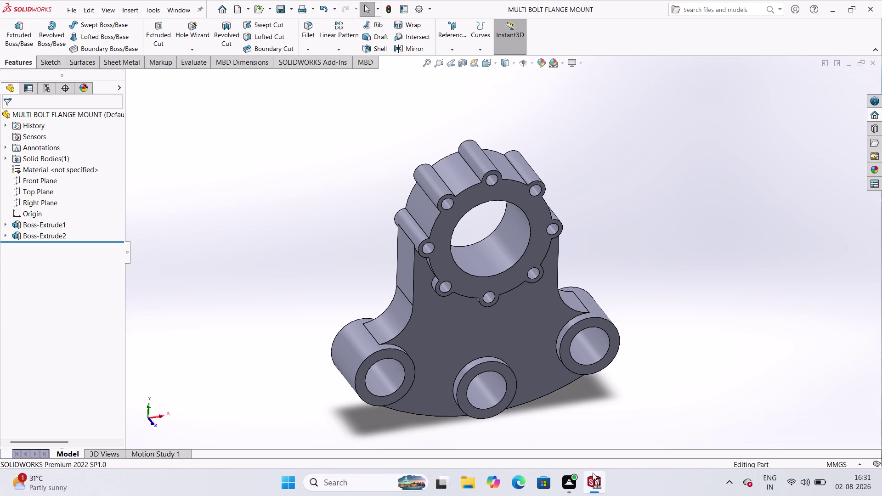
Create a drawing from the flange mount part and show the View Palette of standard views.
click(630, 433)
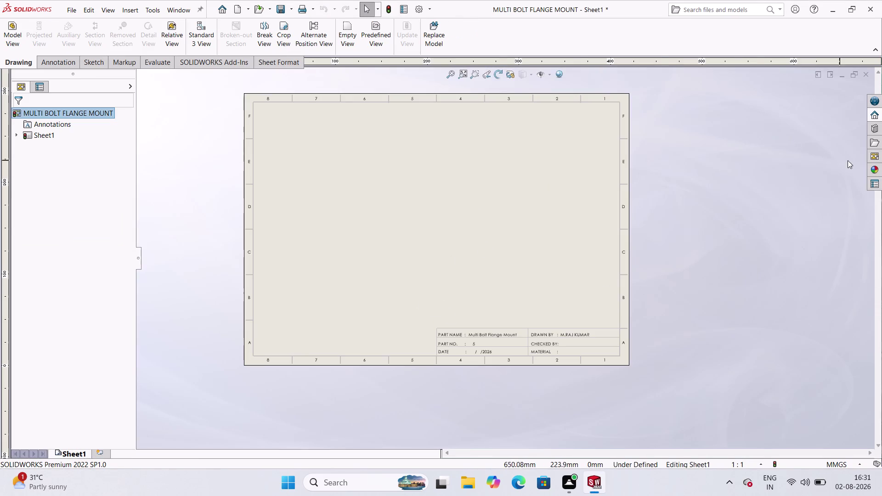
click(874, 152)
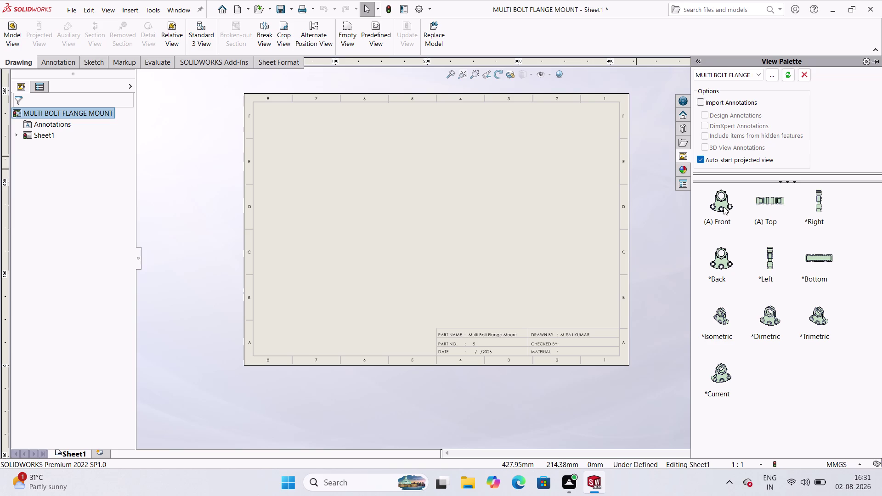
drag(721, 207, 585, 203)
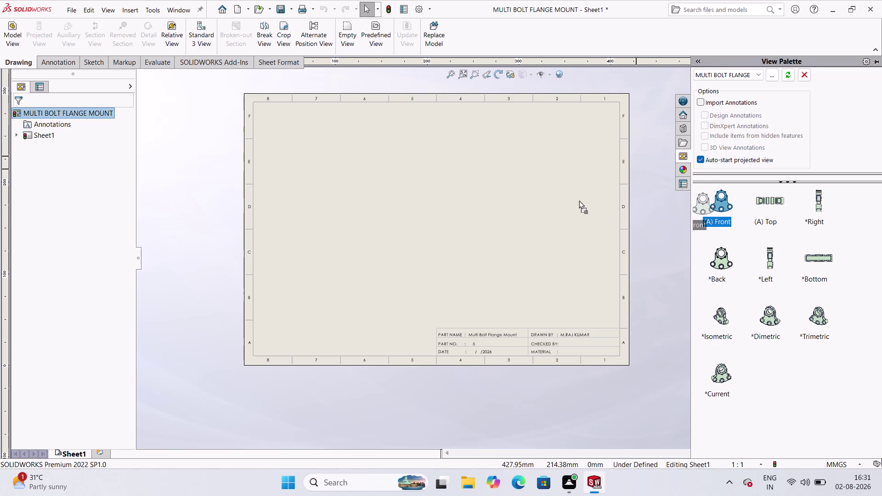
Place the front view near the sheet centre and dismiss the automatic projected view.
drag(585, 203, 434, 206)
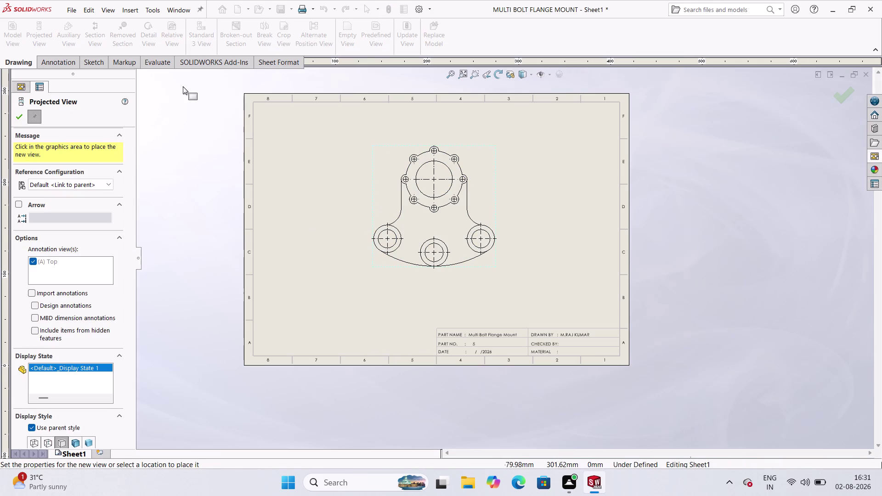
click(21, 113)
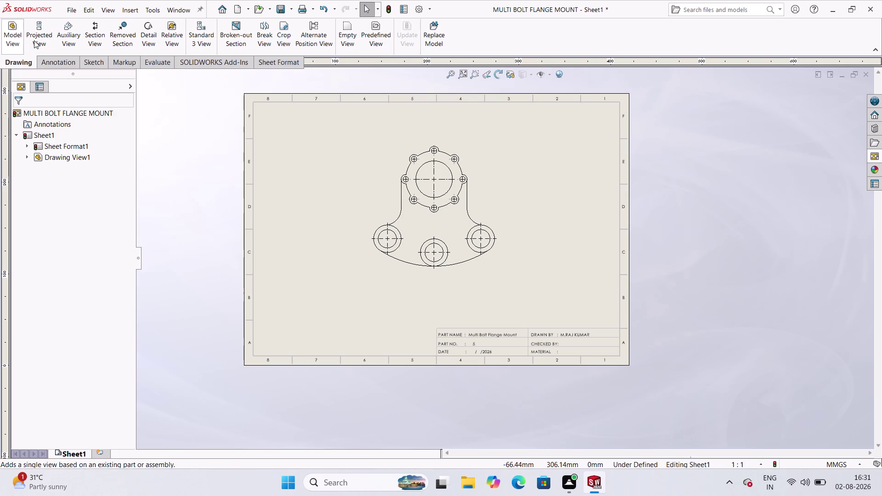
click(34, 40)
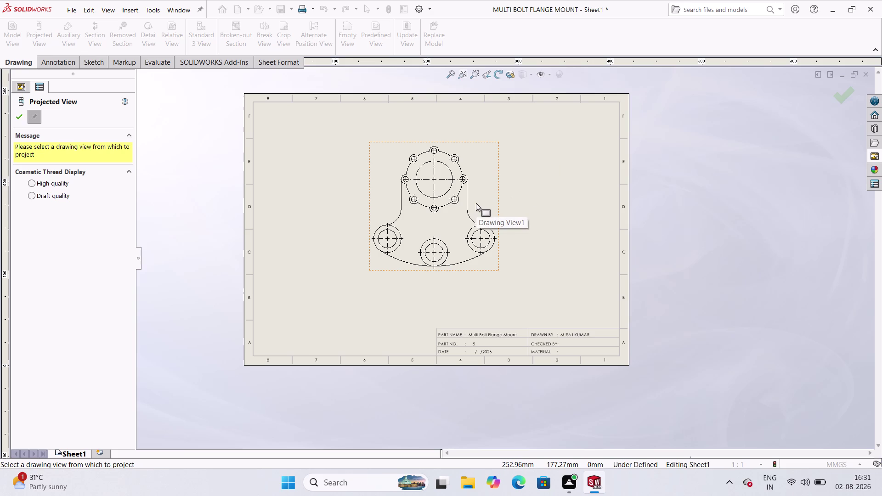
Cancel the projected view from Drawing View1 and bring back the View Palette.
click(488, 192)
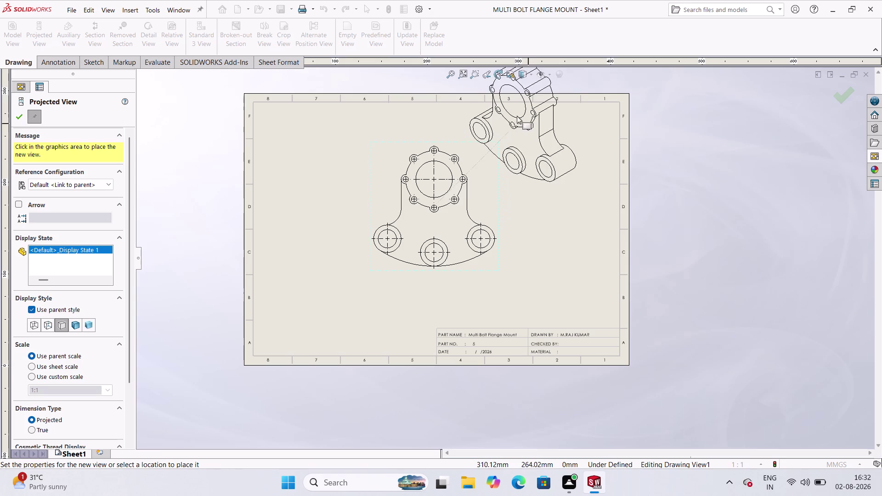
key(Escape)
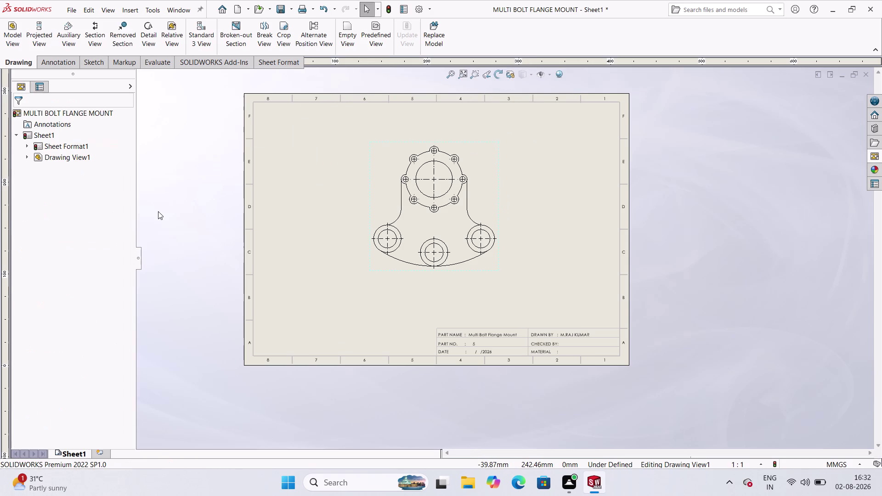
click(879, 156)
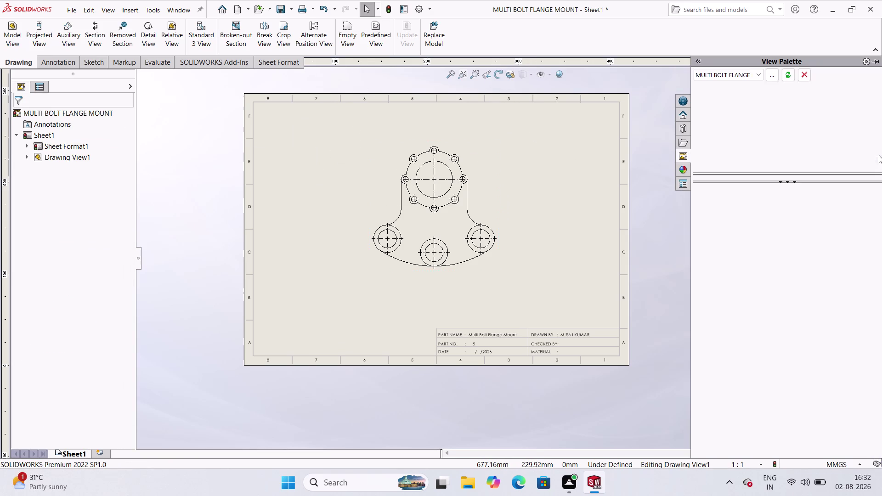
drag(822, 324, 812, 324)
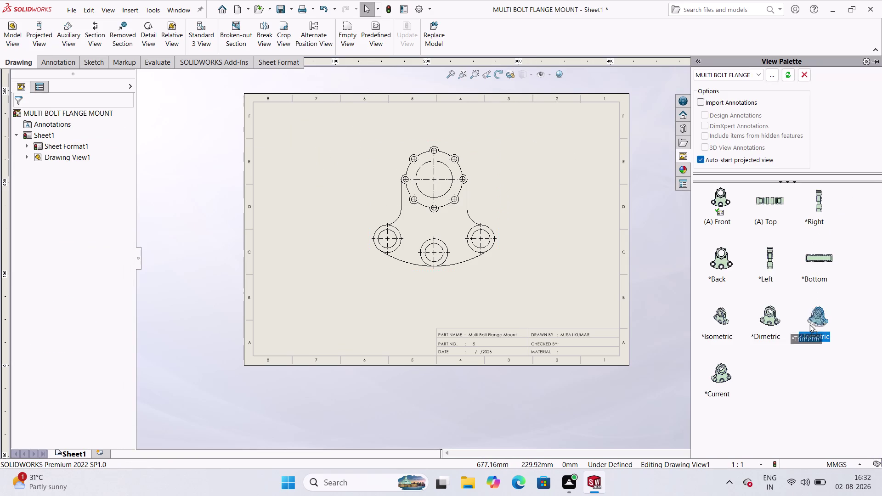
Place the trimetric view right of the front view and shift the front view left.
drag(813, 324, 561, 194)
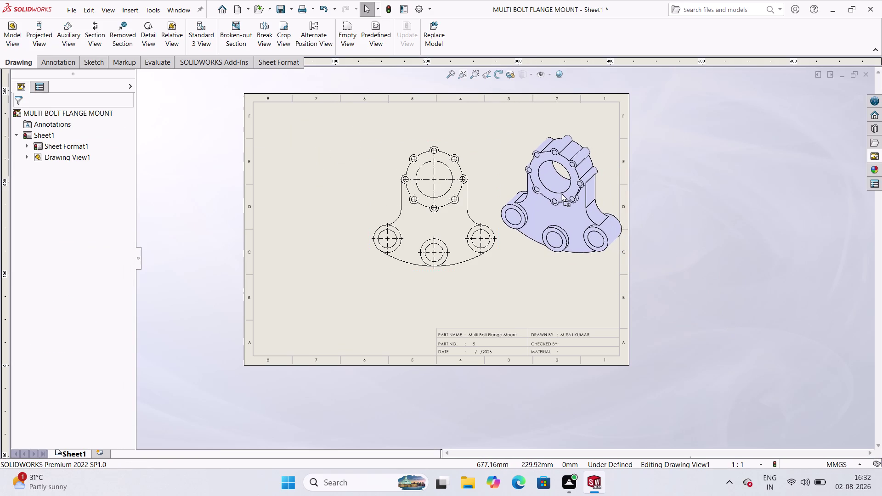
drag(561, 194, 557, 198)
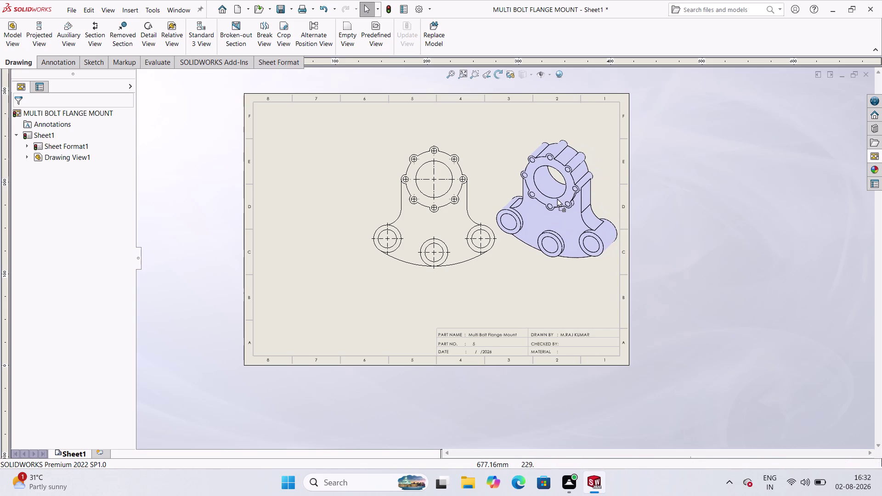
middle_drag(444, 234, 424, 249)
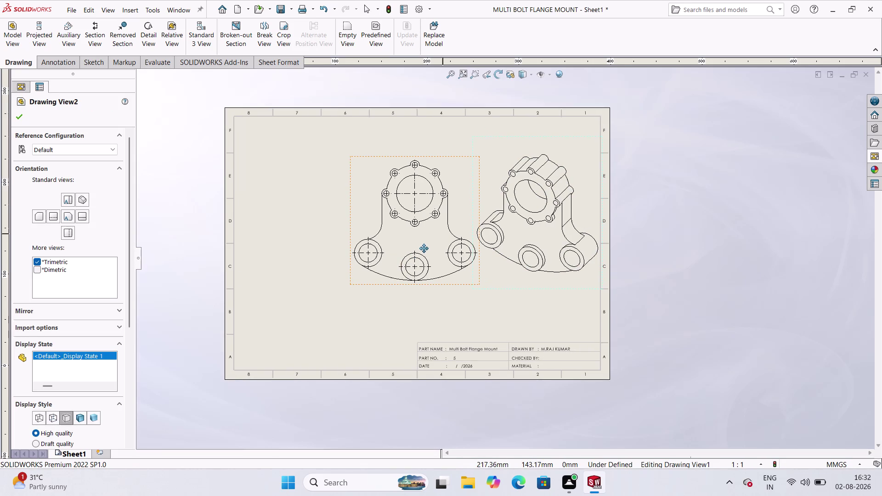
middle_drag(424, 249, 457, 240)
drag(476, 276, 474, 276)
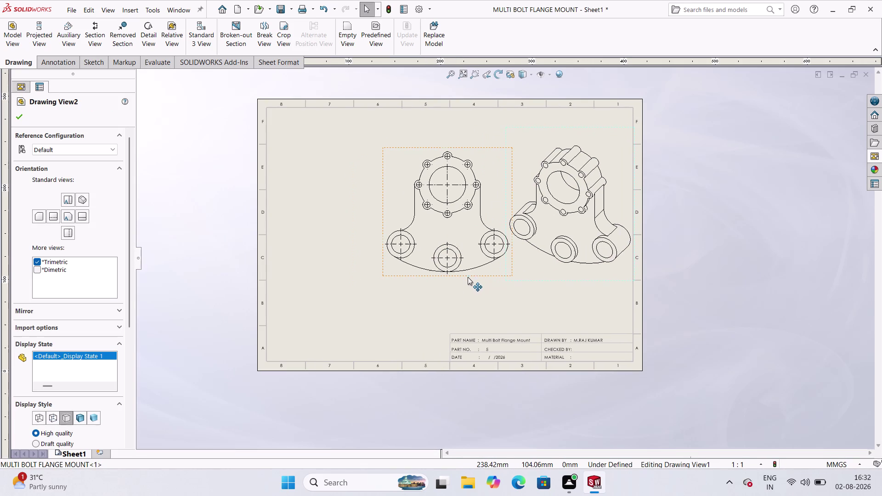
drag(474, 275, 445, 285)
drag(446, 286, 467, 287)
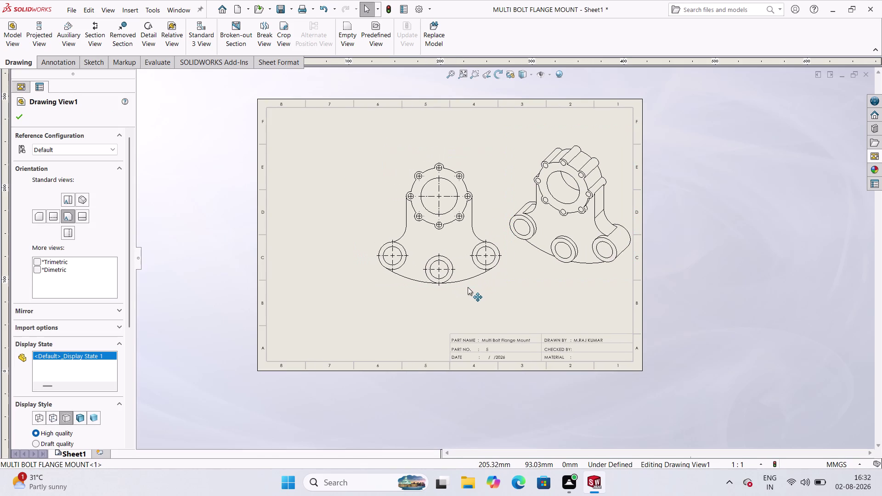
drag(468, 287, 457, 291)
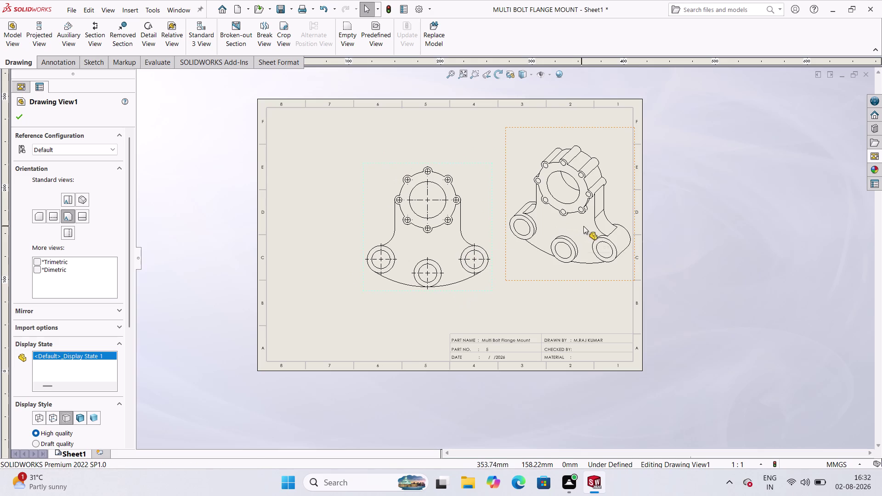
Reposition the trimetric view so it sits beside the front view.
click(584, 226)
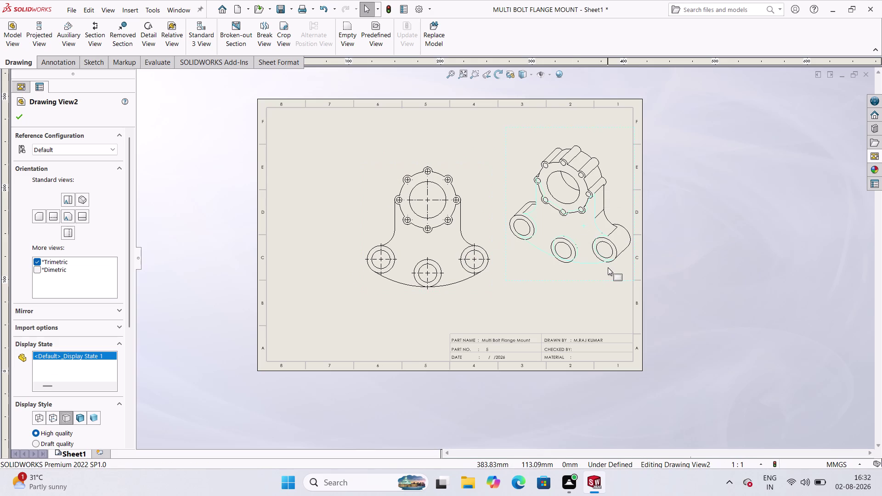
click(608, 267)
click(604, 306)
key(Escape)
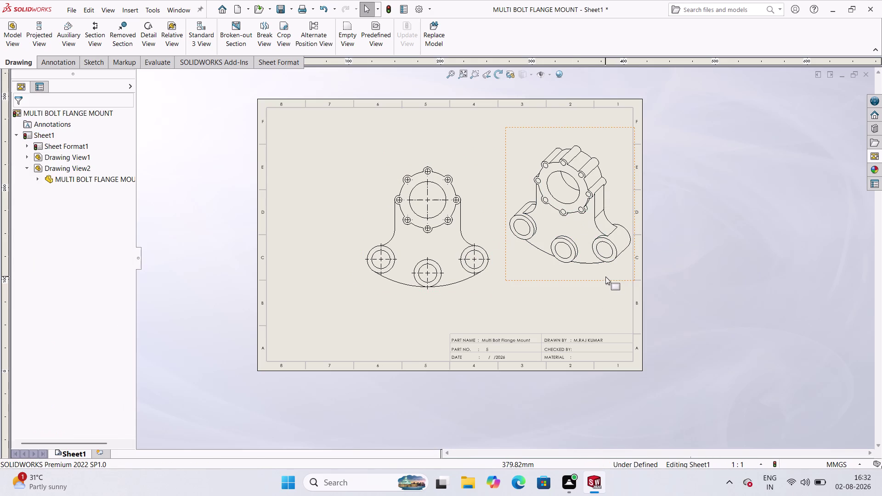
drag(604, 275, 598, 290)
key(Escape)
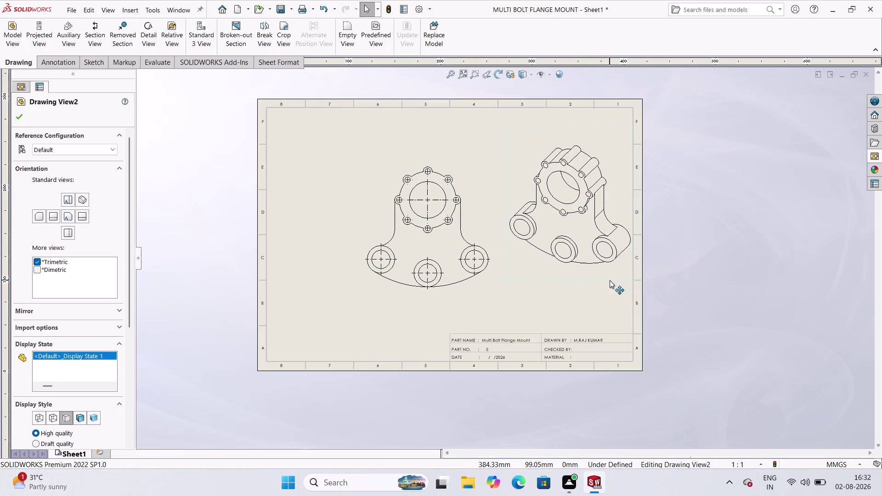
drag(585, 278, 579, 291)
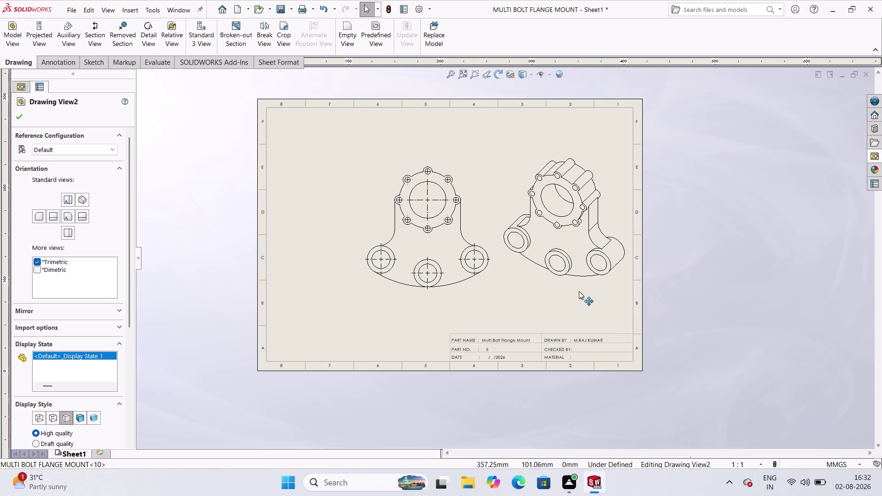
drag(579, 291, 579, 337)
click(579, 336)
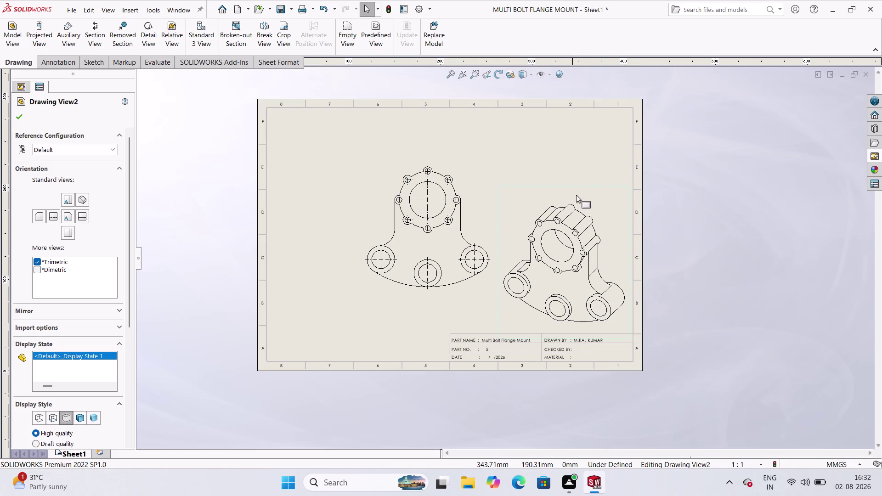
drag(587, 187, 588, 133)
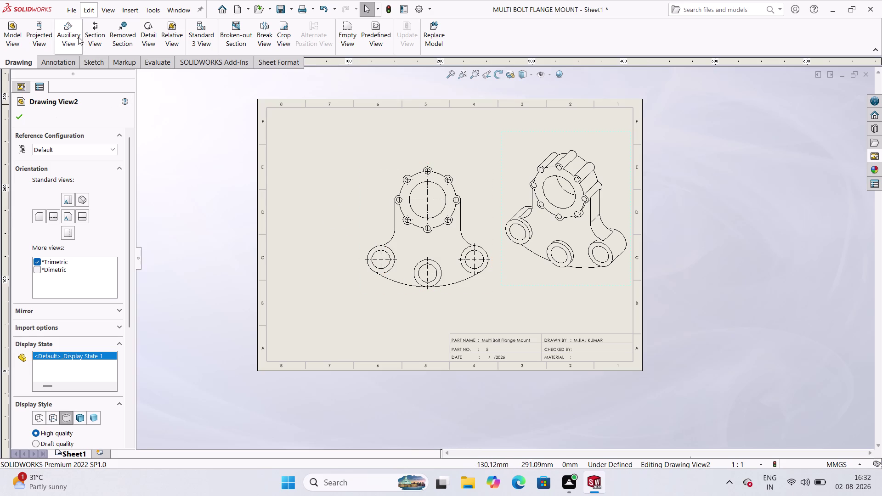
click(102, 37)
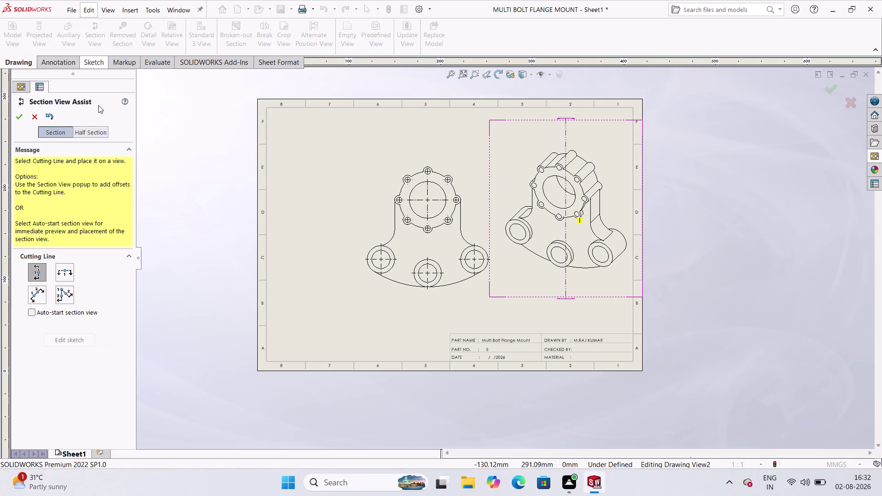
Cut section A-A vertically through the front view centre and place it on the left.
click(42, 278)
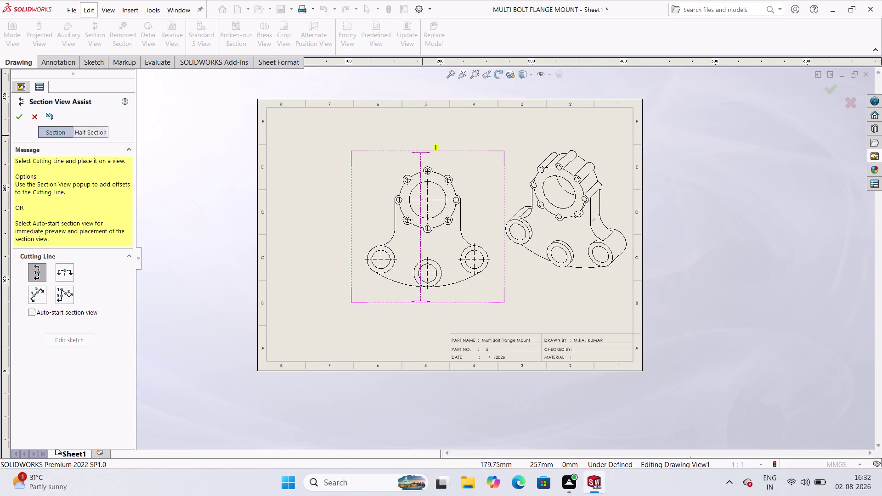
click(430, 141)
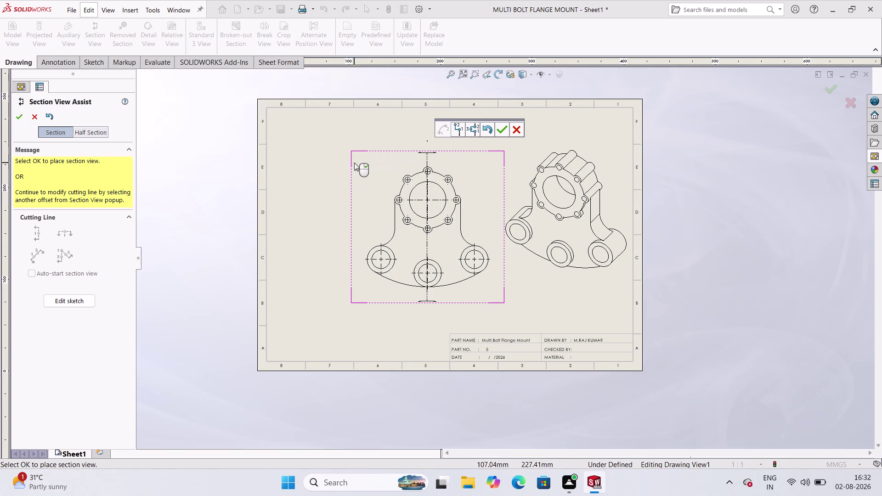
click(504, 125)
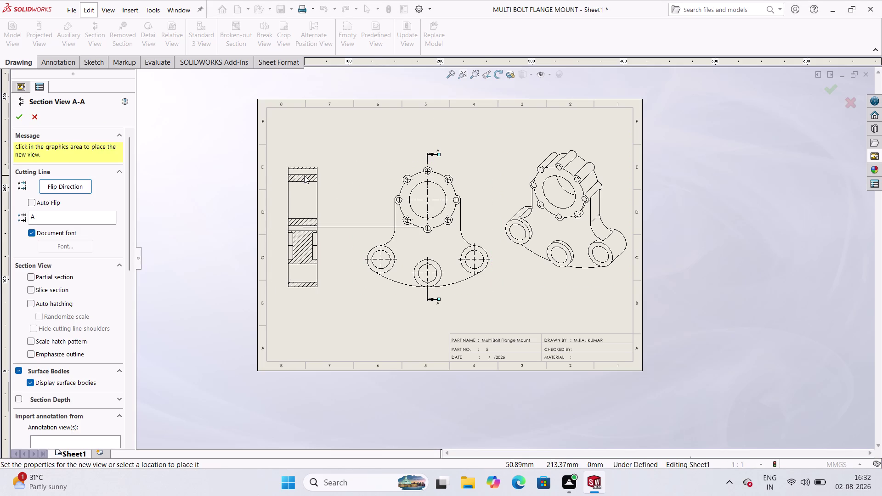
click(315, 173)
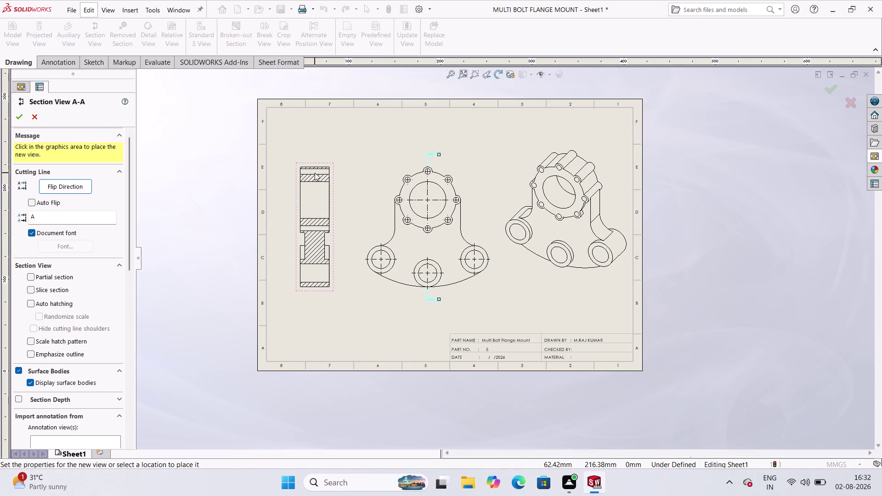
key(Escape)
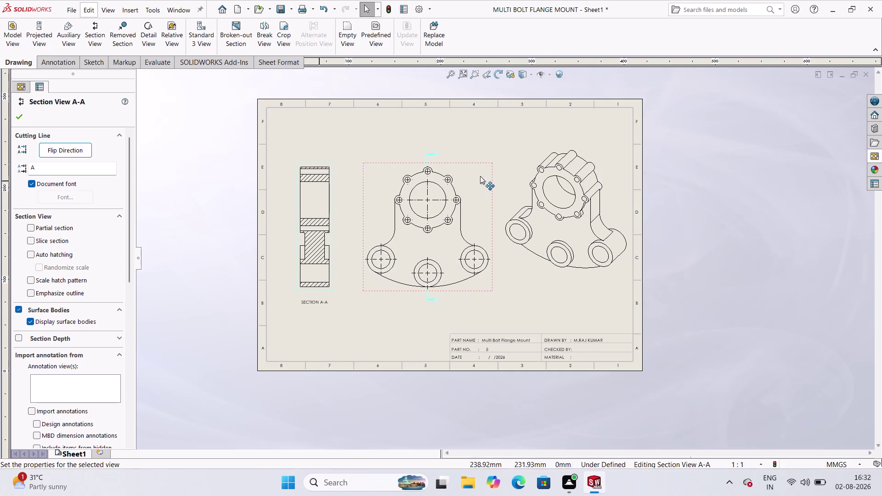
click(17, 116)
scroll(down, 3)
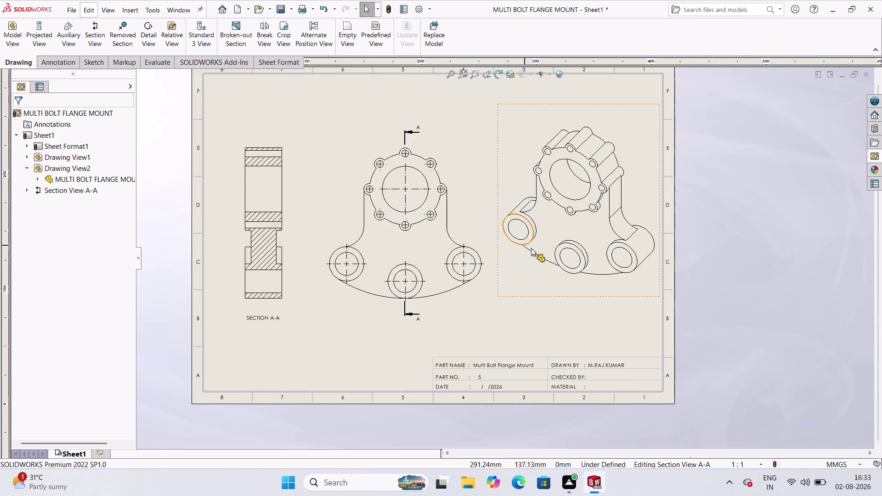
scroll(up, 3)
scroll(down, 3)
scroll(up, 3)
scroll(down, 3)
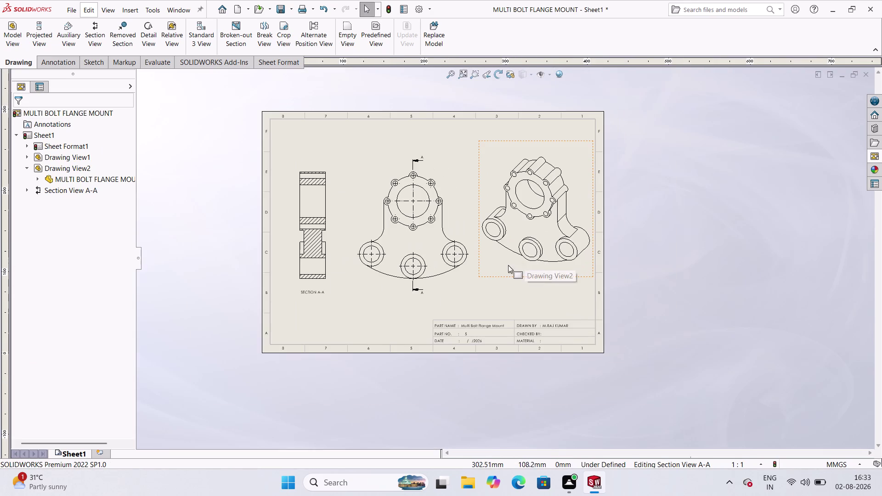
scroll(down, 3)
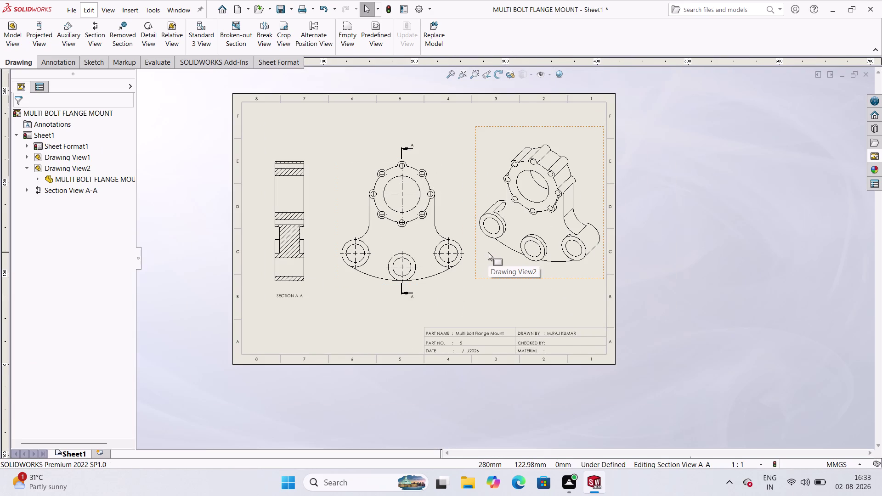
scroll(down, 3)
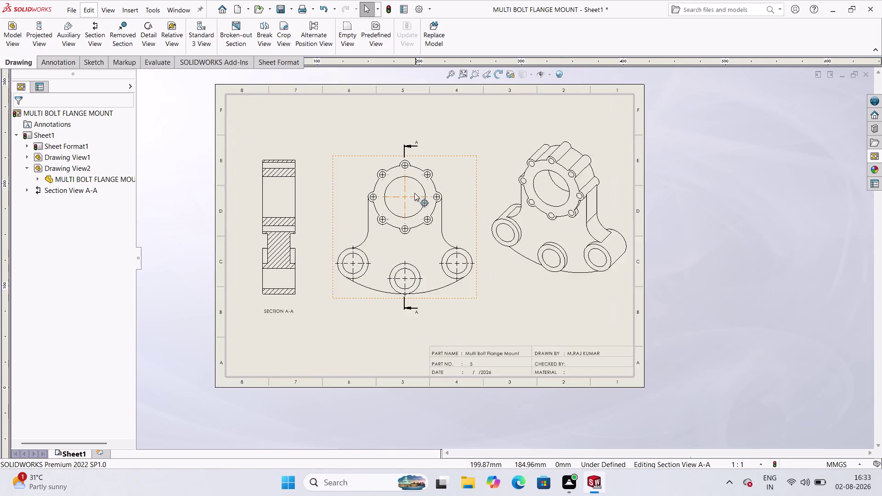
scroll(down, 3)
scroll(up, 3)
scroll(down, 3)
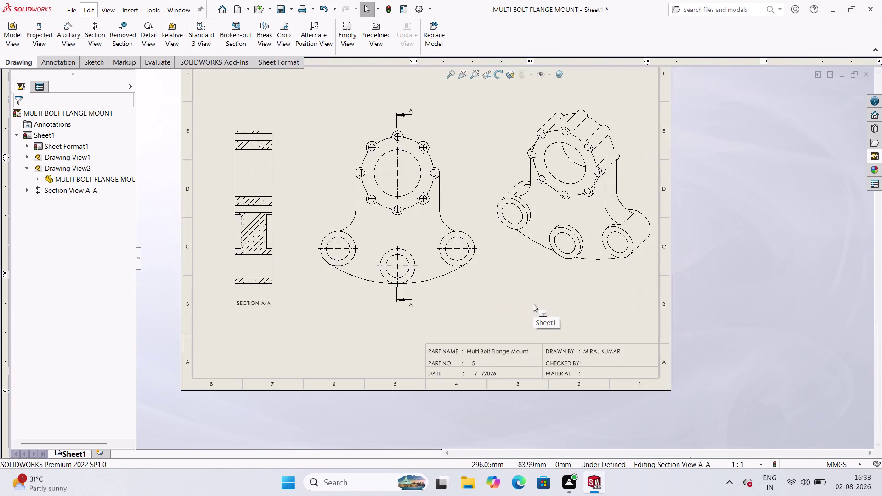
scroll(up, 3)
scroll(down, 3)
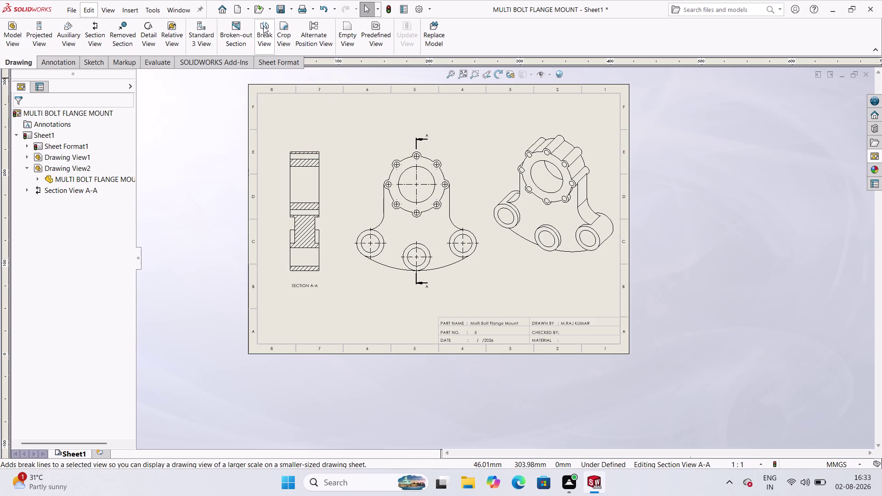
scroll(up, 3)
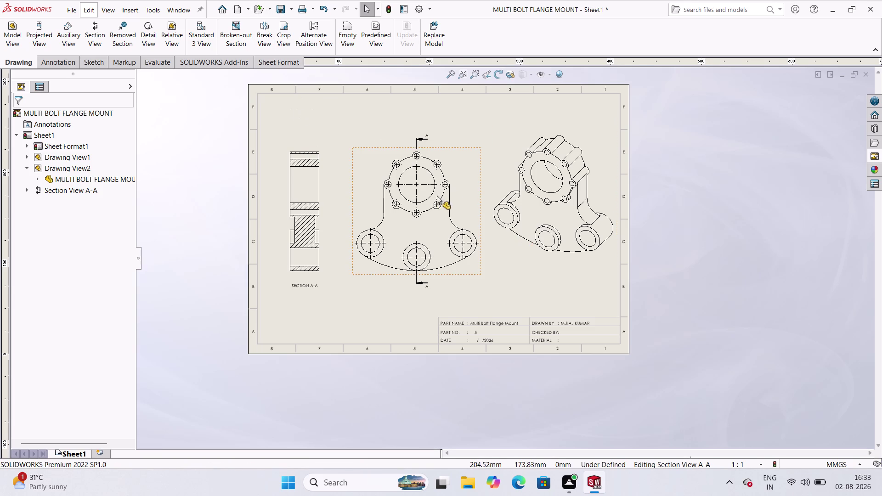
scroll(up, 3)
scroll(down, 3)
scroll(down, 3)
scroll(down, 3)
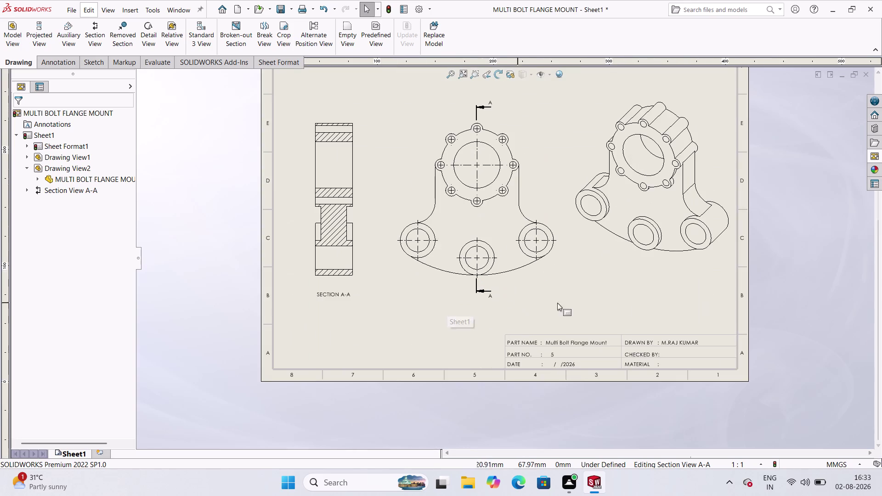
scroll(down, 3)
scroll(up, 3)
scroll(down, 3)
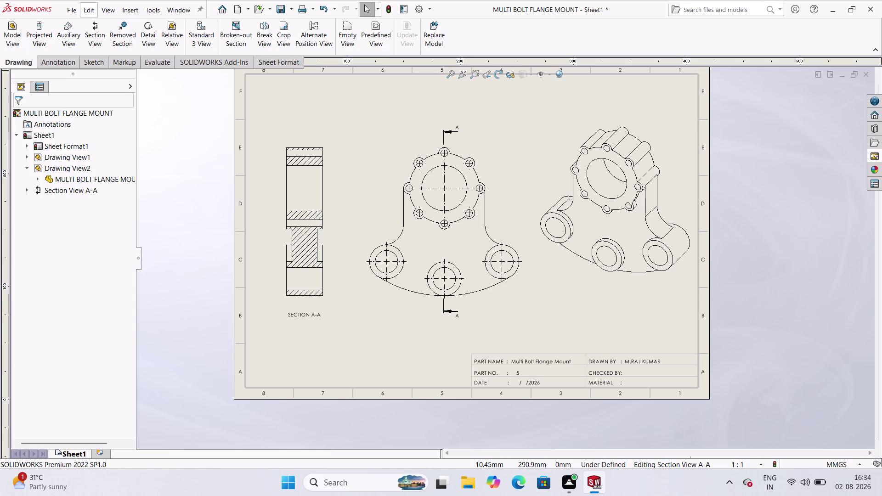
Add the 32.00 width dimension above Section A-A with Smart Dimension.
click(74, 66)
click(35, 34)
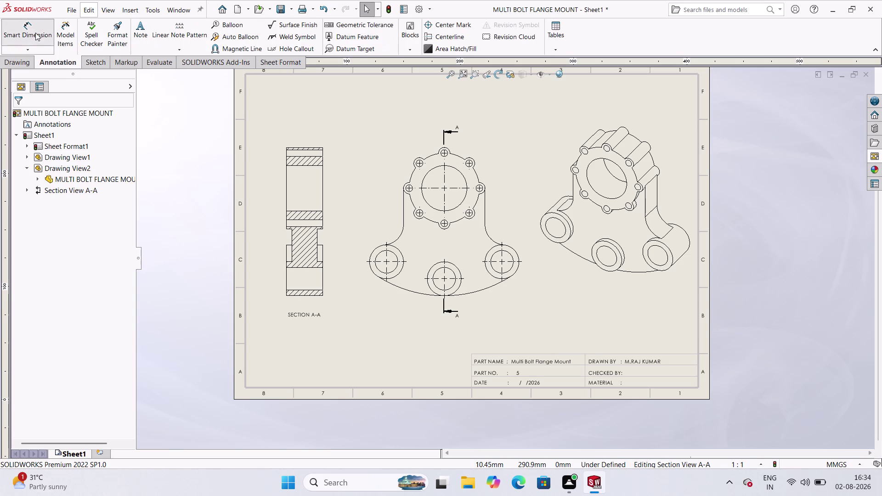
click(310, 147)
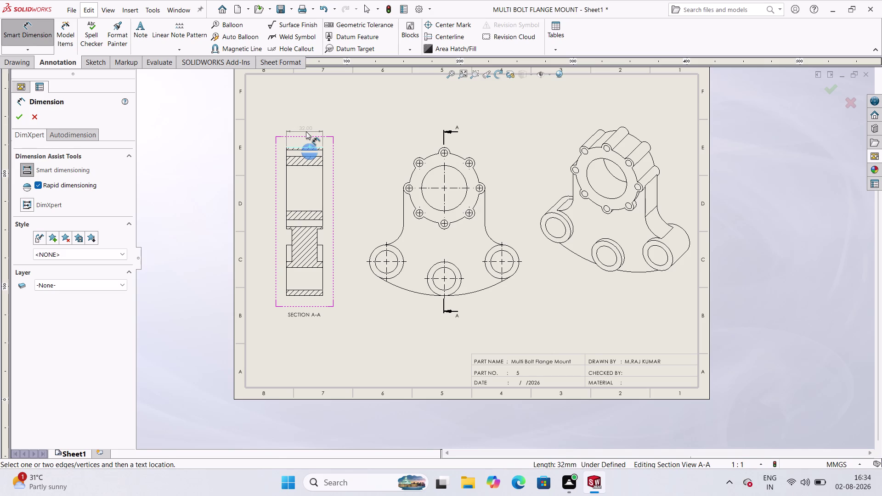
click(306, 132)
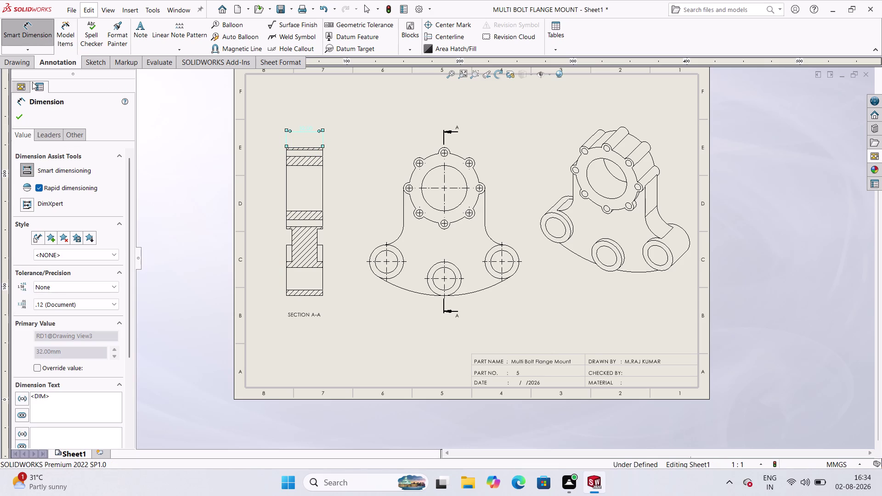
Add a symmetric linear diameter dimension at the section's top edge.
click(35, 49)
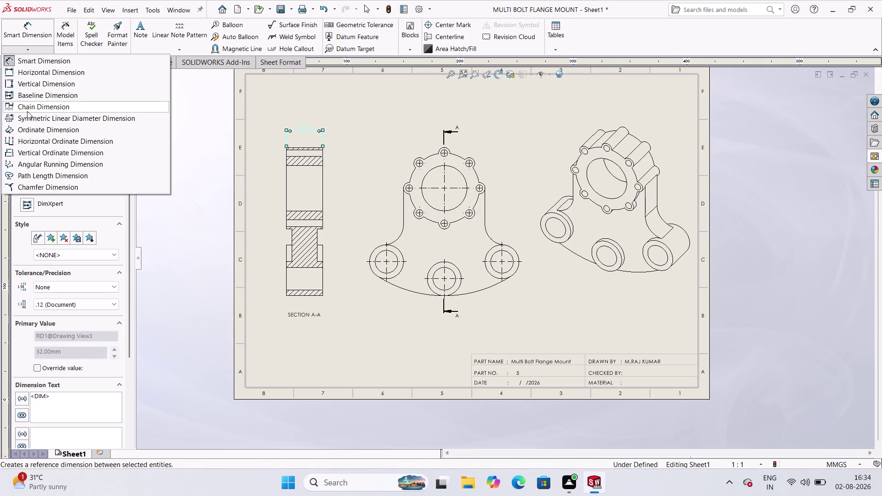
click(33, 120)
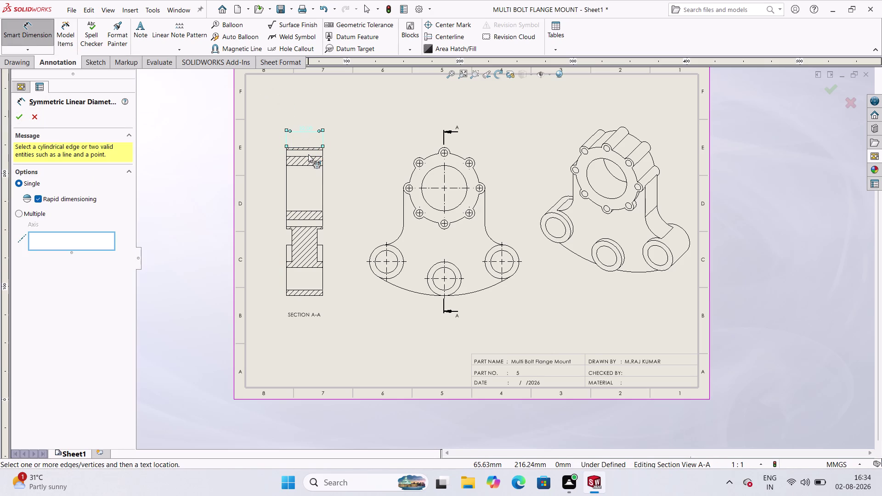
click(308, 156)
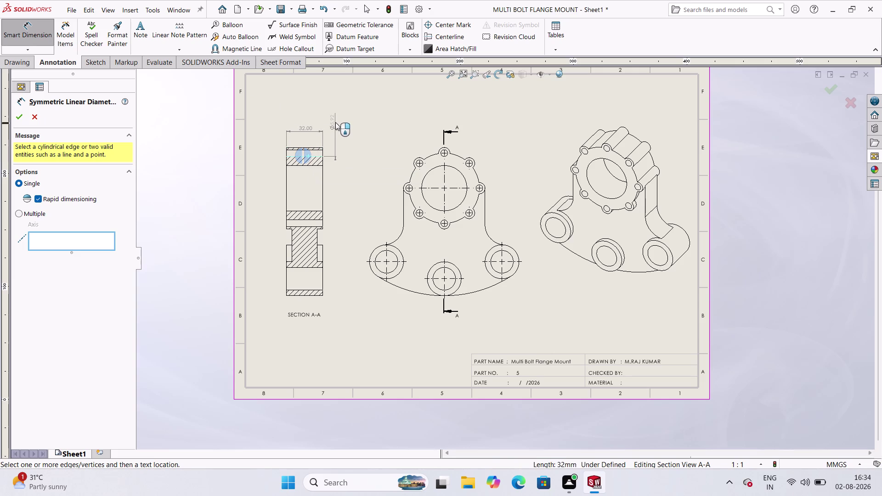
click(336, 122)
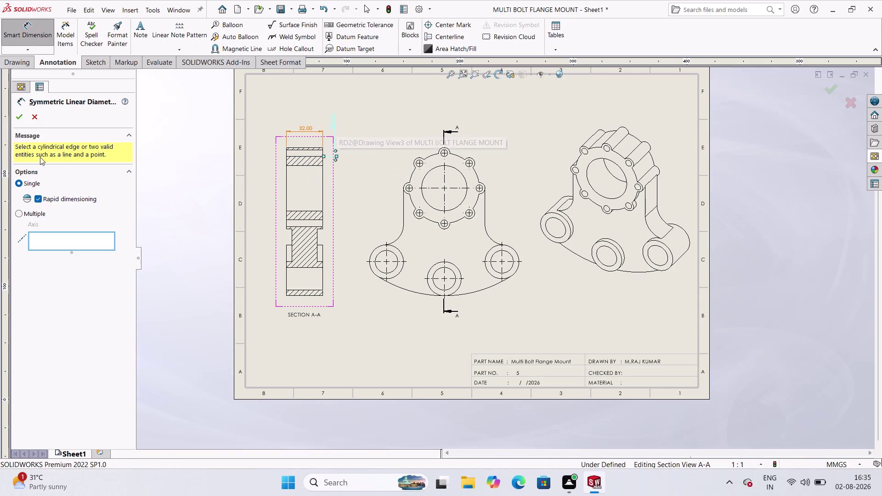
click(14, 115)
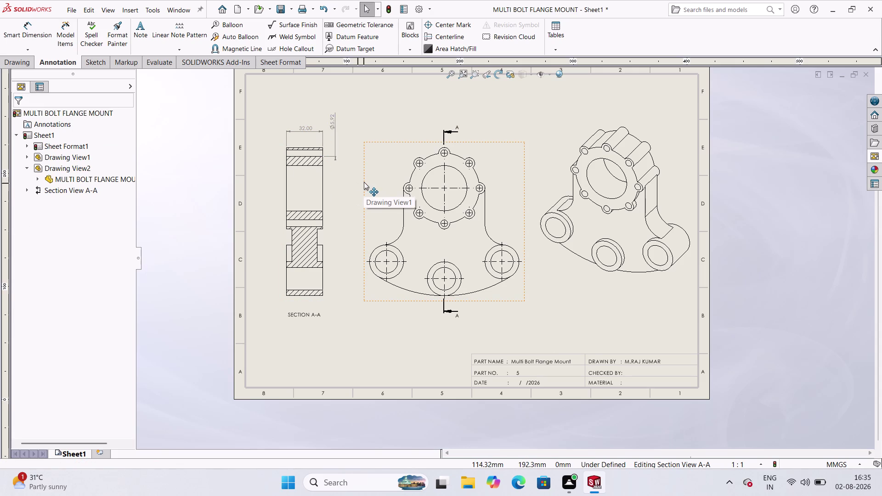
Override the Ø5.92 section dimension so it reads Ø6.00.
double_click(336, 123)
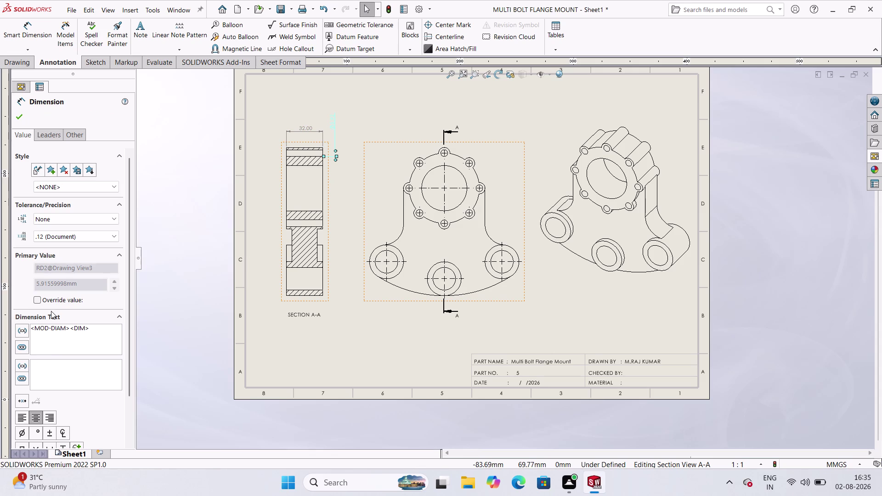
click(35, 298)
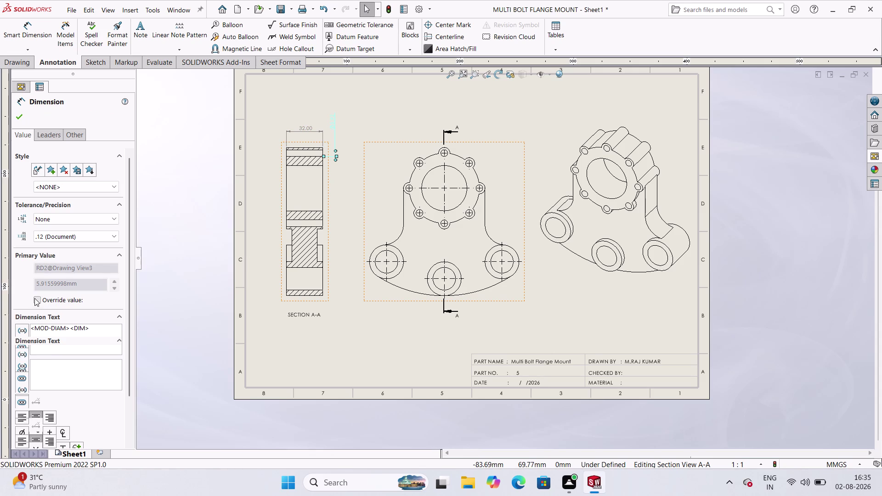
double_click(68, 324)
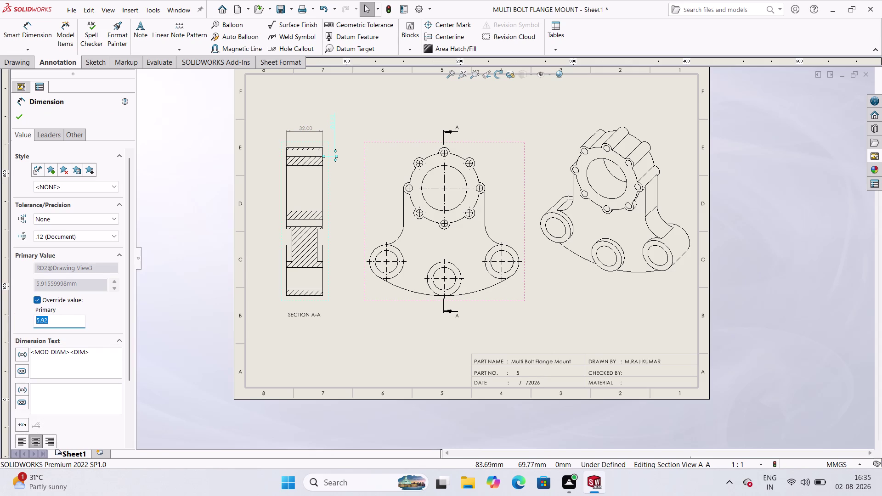
key(6)
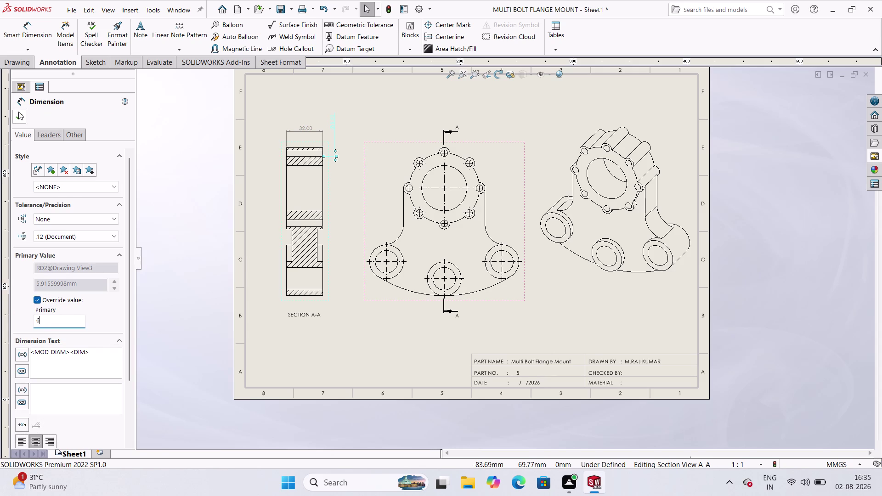
click(19, 111)
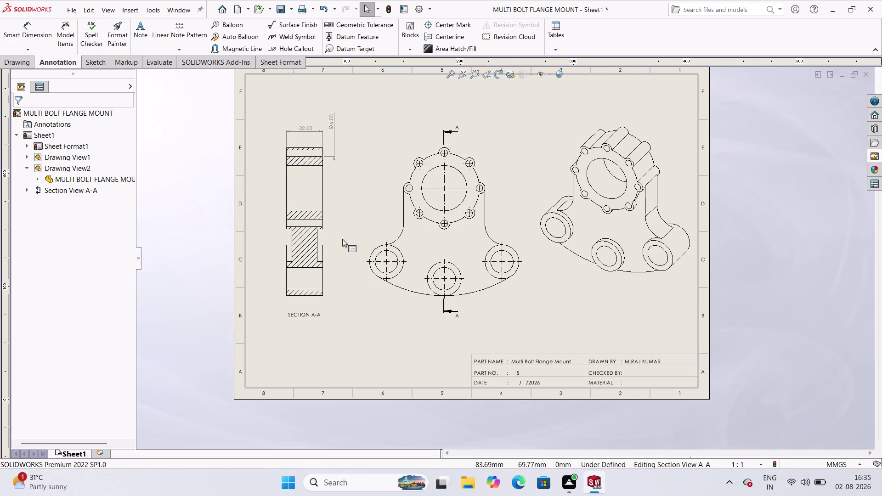
click(40, 37)
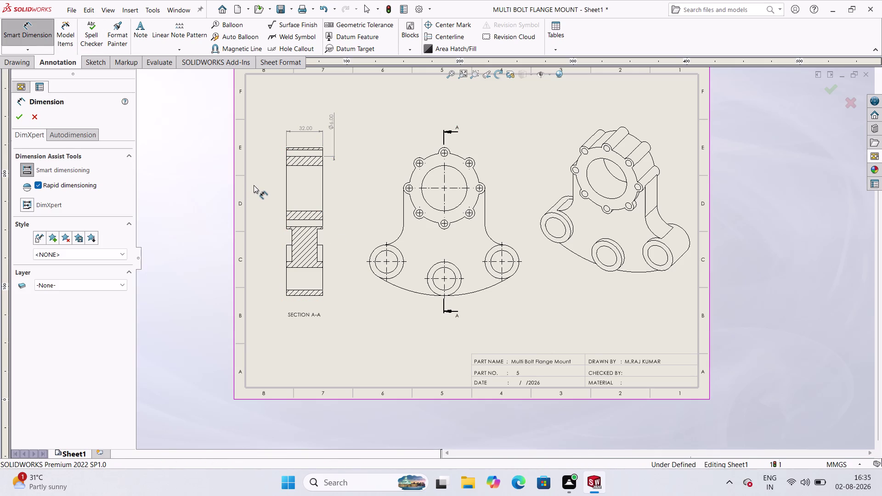
Dimension the front view's central bore as Ø40.00, placed up and to the right.
click(459, 170)
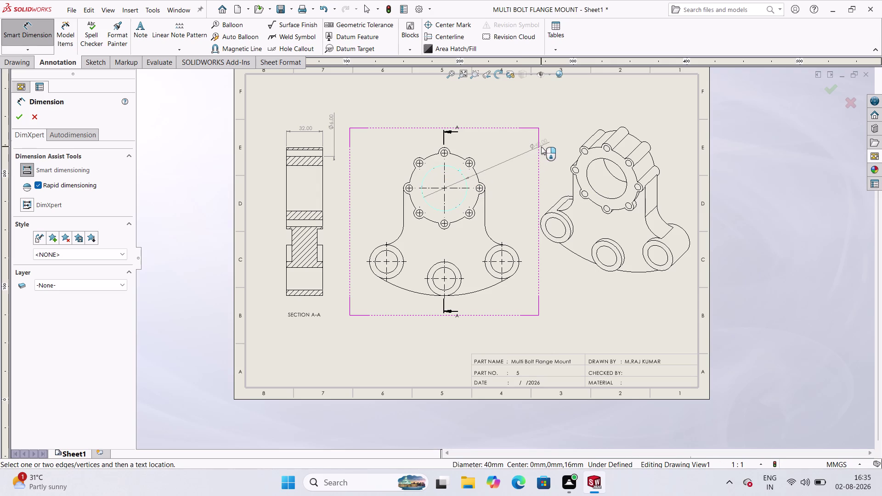
click(541, 146)
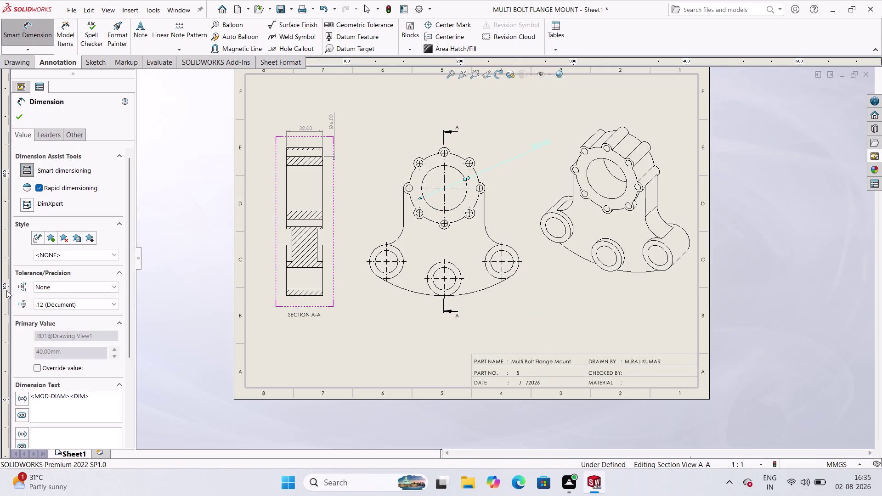
scroll(down, 3)
scroll(down, 3)
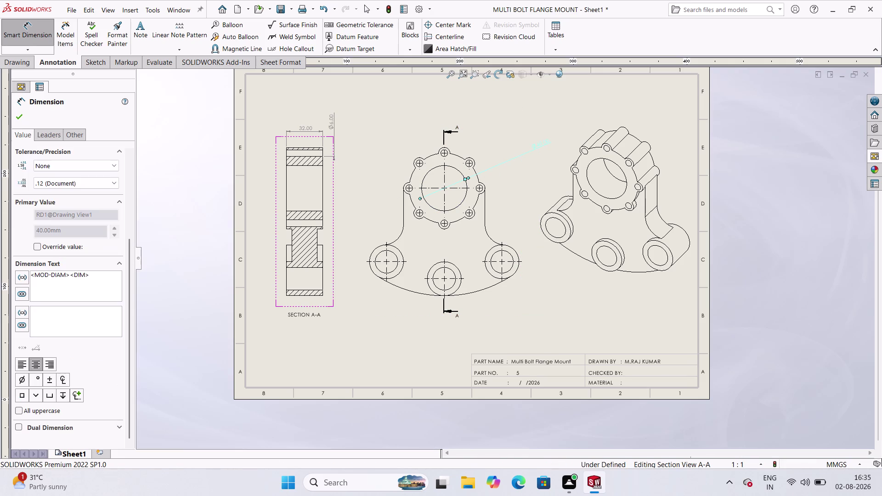
scroll(up, 3)
scroll(up, 3)
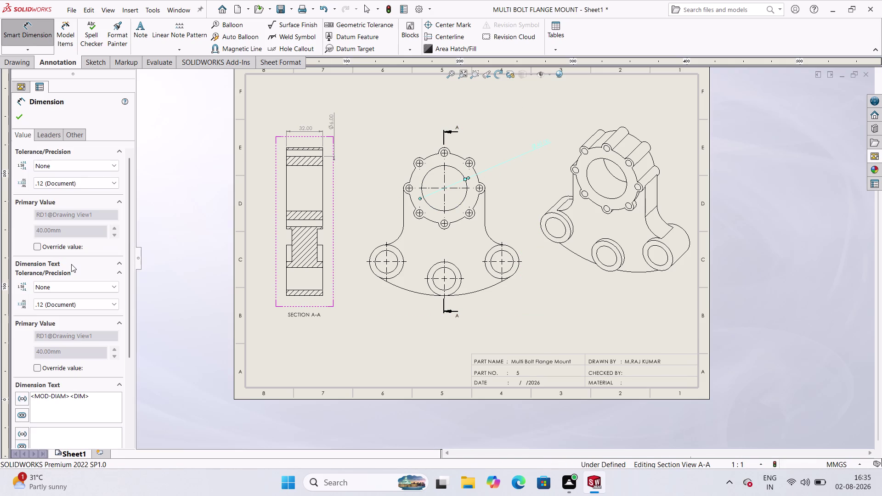
scroll(down, 3)
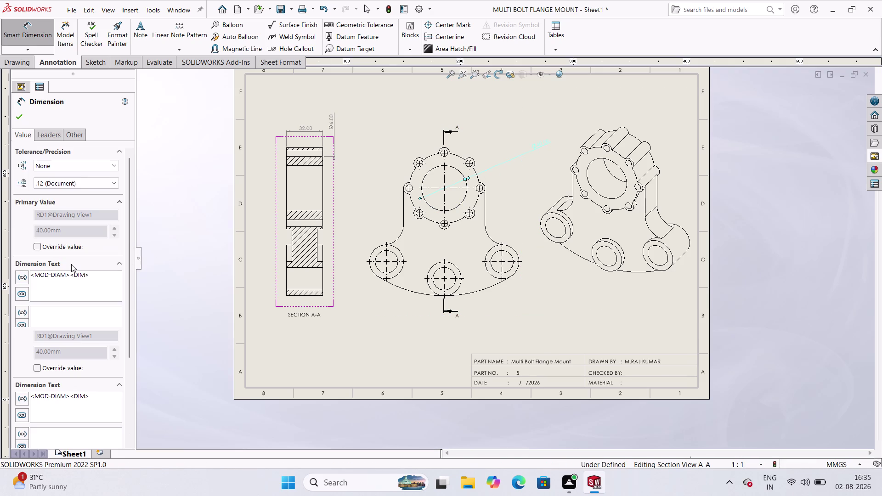
scroll(down, 3)
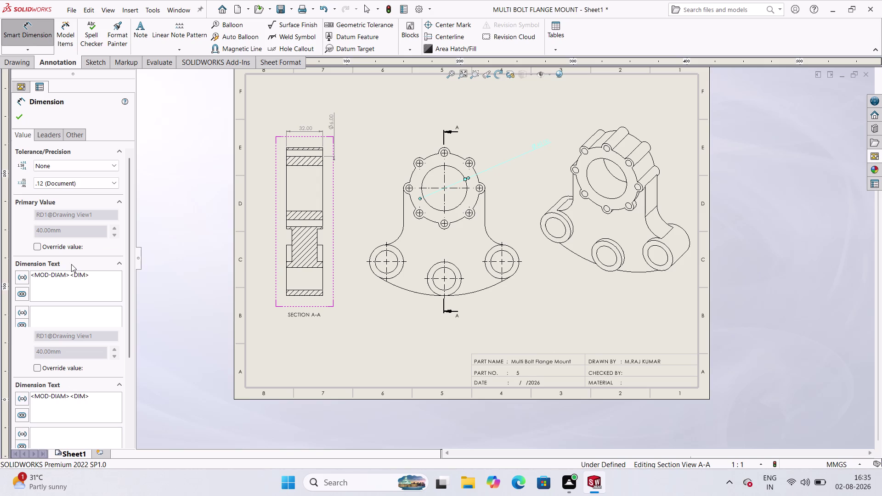
scroll(up, 3)
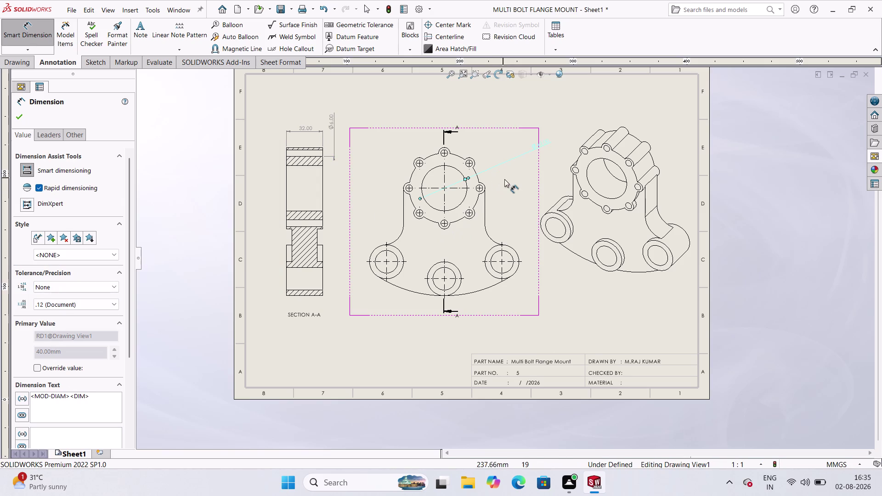
click(491, 188)
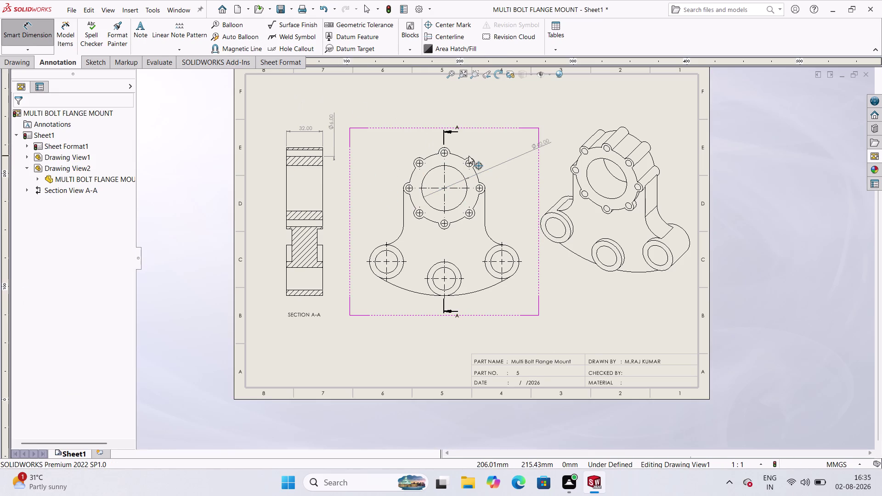
scroll(down, 3)
scroll(down, 3)
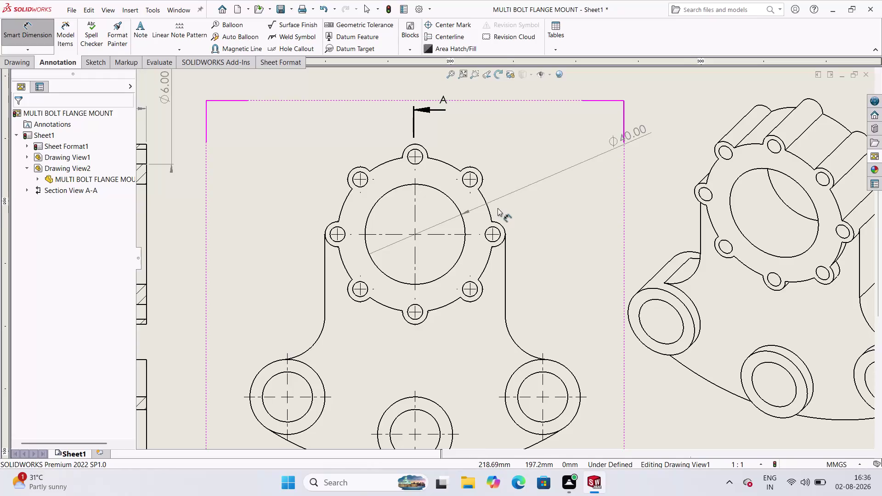
Dimension the upper-right bolt hole as Ø6.00 and begin its R5 radius dimension.
click(476, 186)
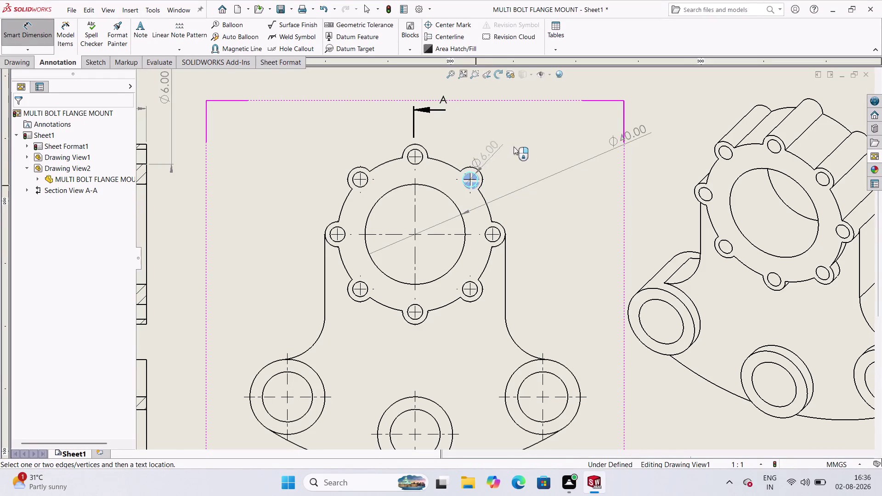
click(565, 141)
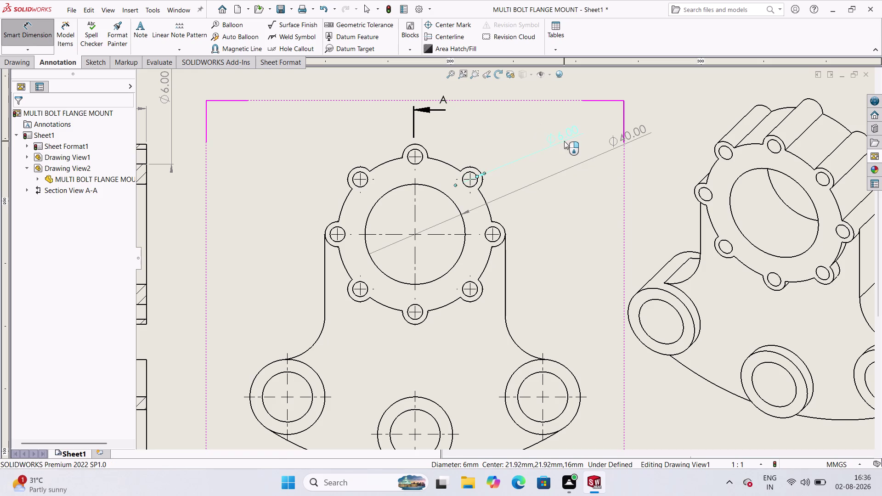
click(475, 167)
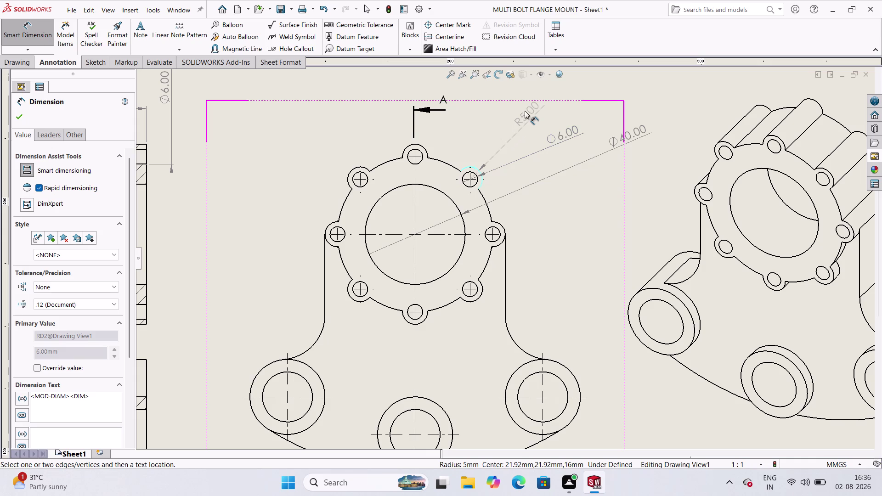
click(531, 106)
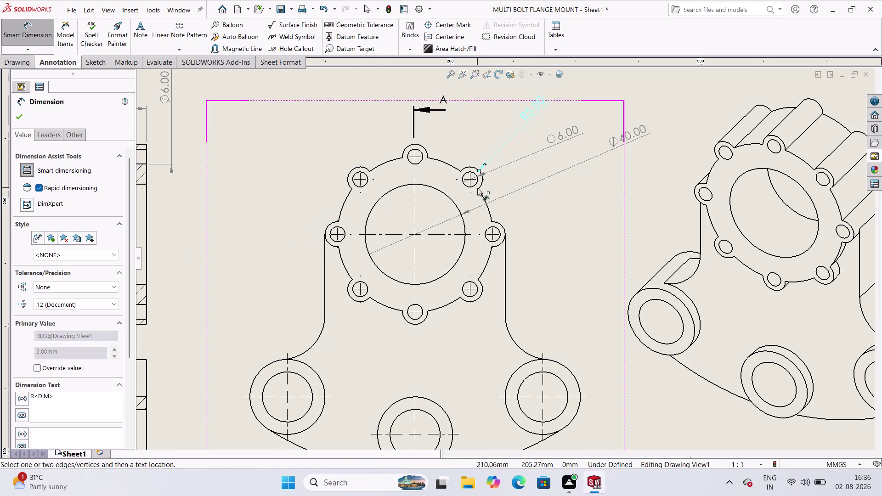
scroll(up, 3)
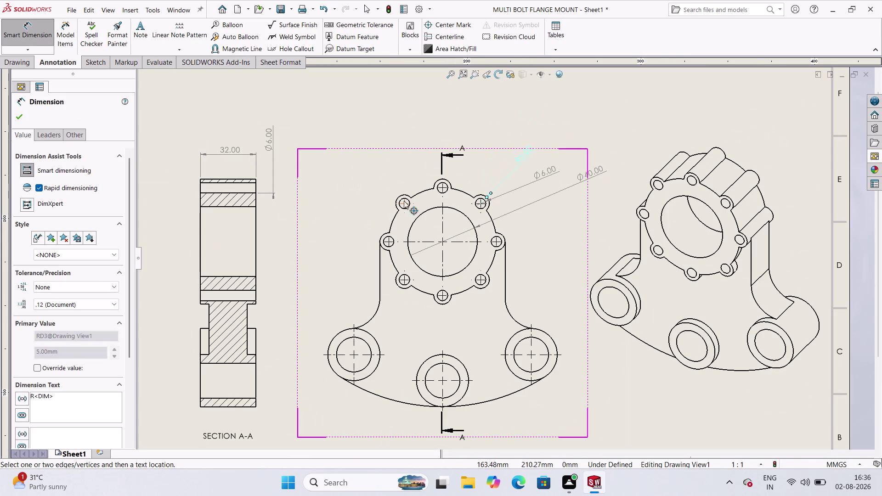
Place the R5.00 boss, R31.00 flange and R18.00 fillet radius dimensions.
click(394, 217)
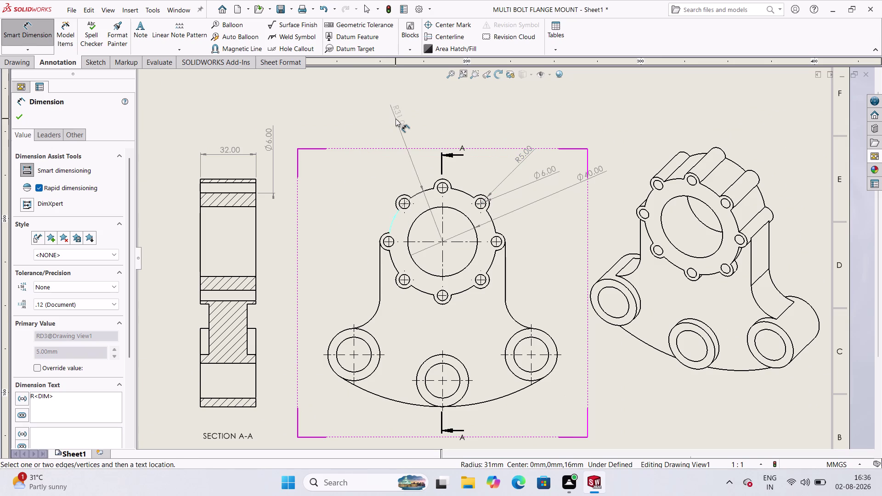
click(397, 117)
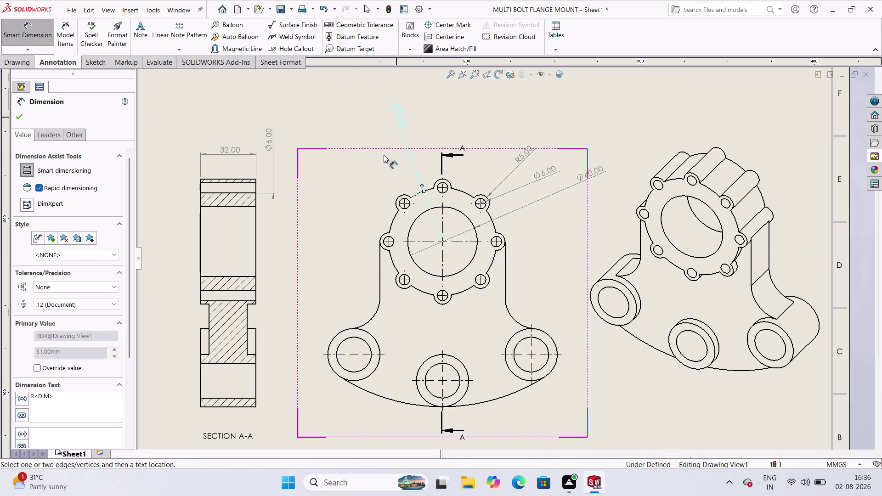
click(353, 132)
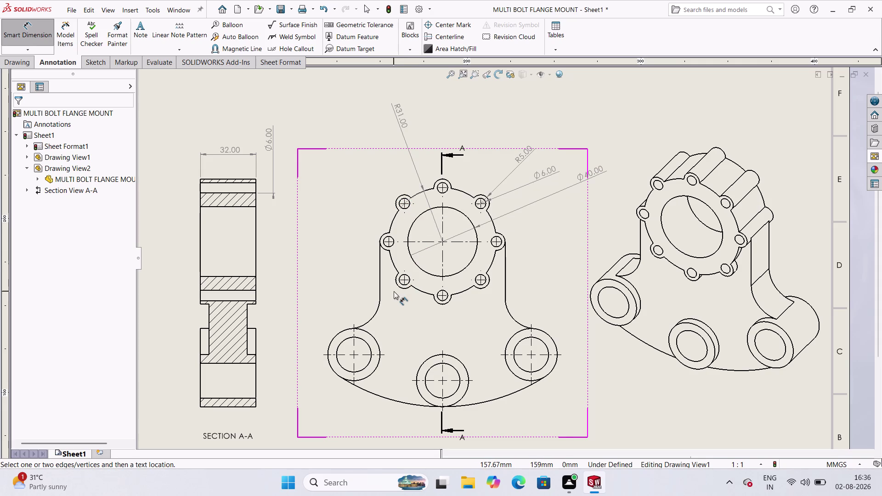
click(375, 313)
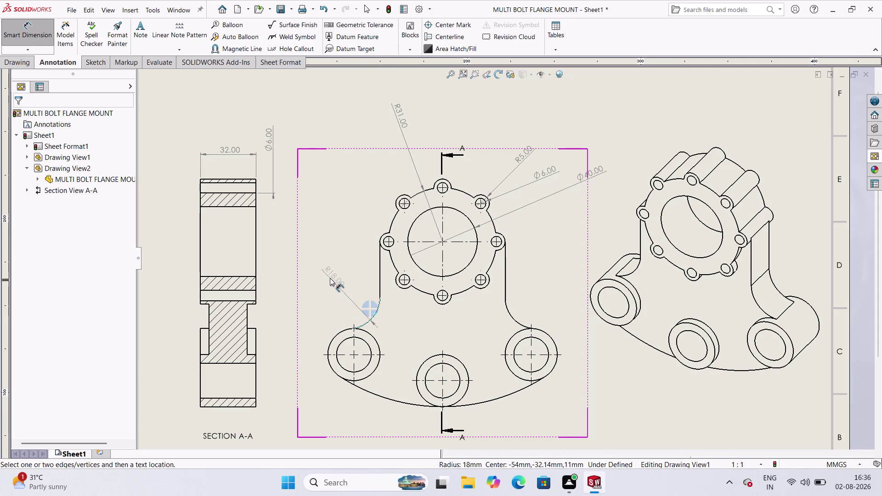
click(330, 278)
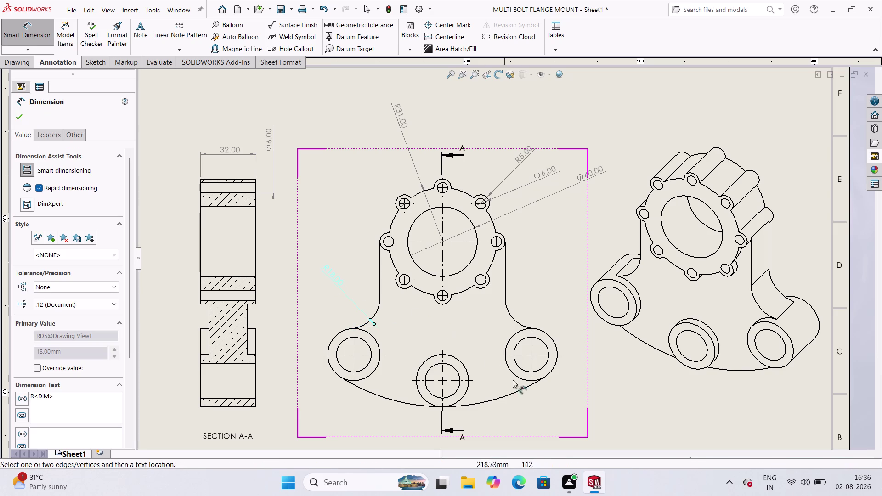
click(340, 346)
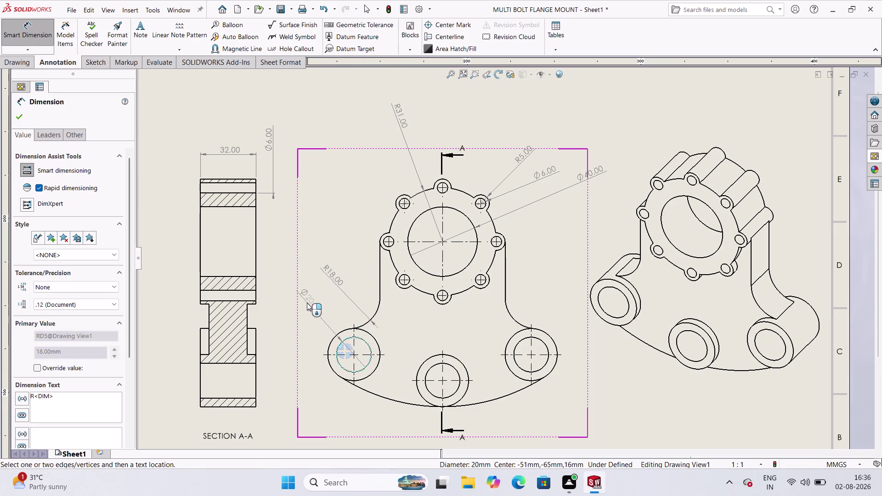
Add the Ø20.00 and Ø30.00 lug diameters, then start a 65.00 bore-to-lug dimension.
click(305, 303)
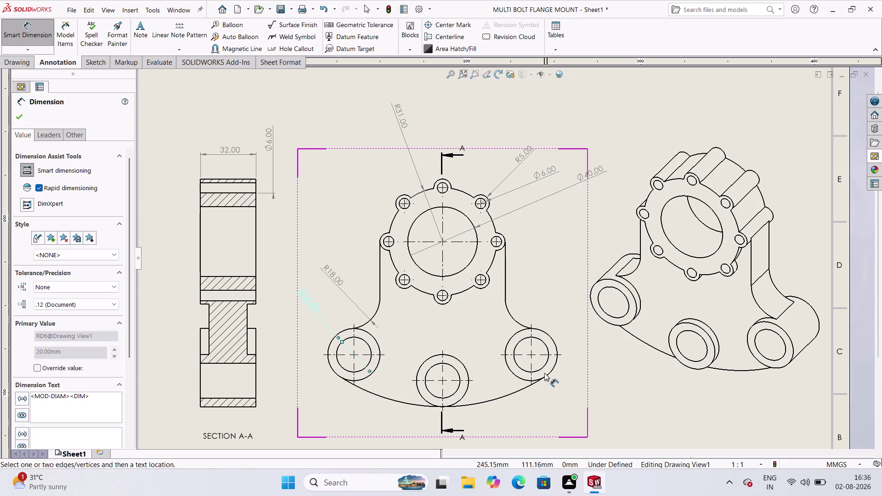
click(529, 402)
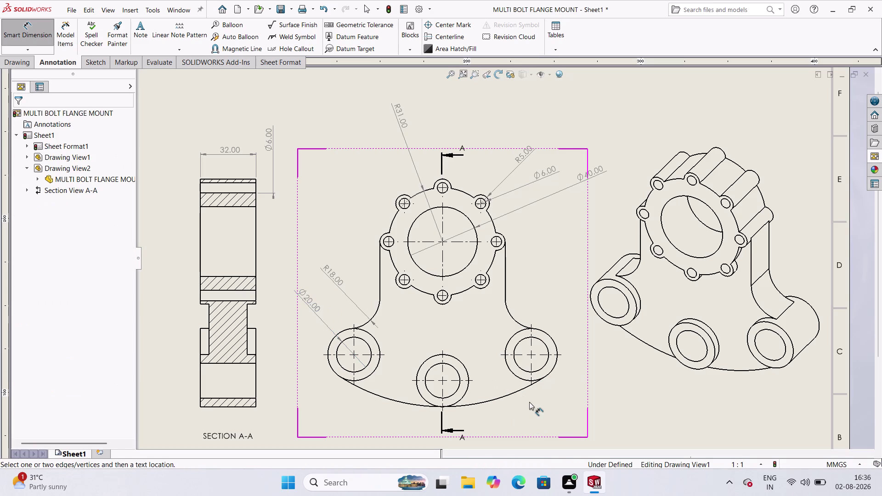
click(553, 369)
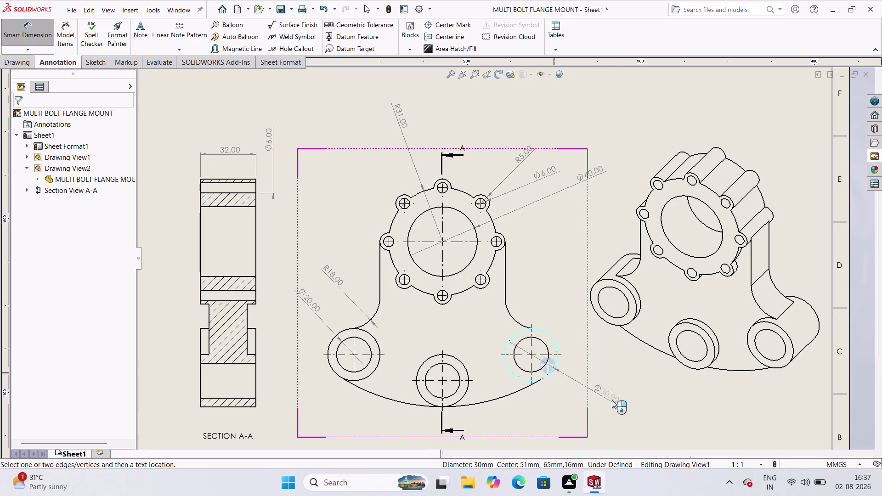
click(619, 405)
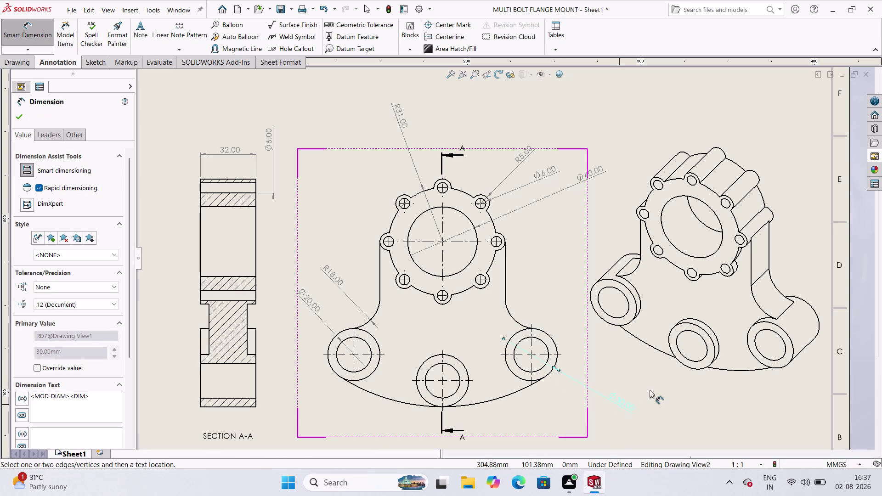
click(621, 383)
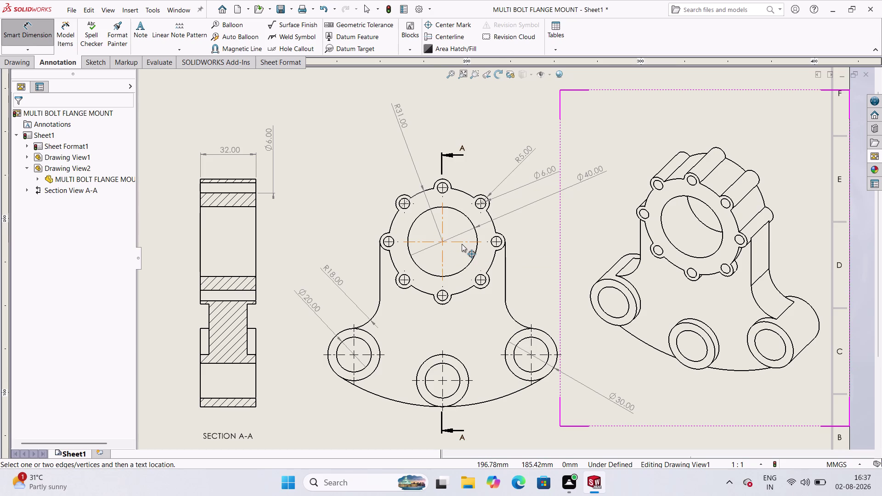
click(559, 354)
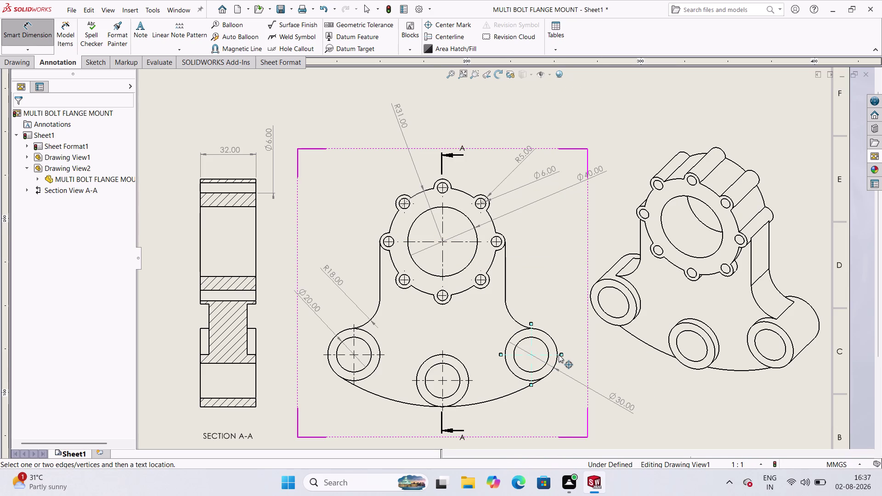
click(473, 242)
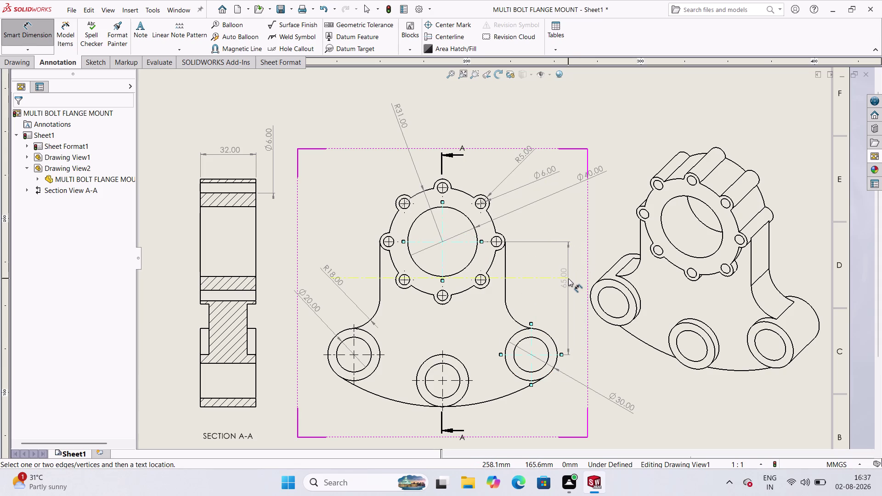
Place the 65.00 vertical dimension between the central bore centre and the right lug centre.
click(568, 285)
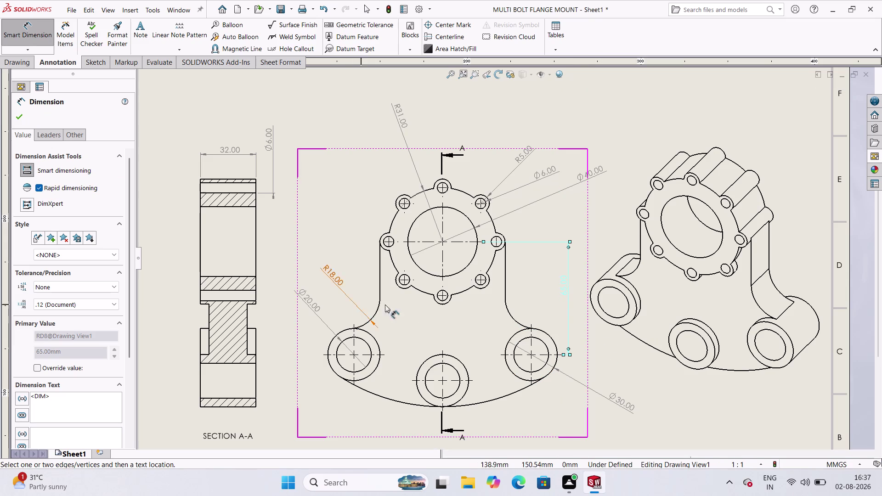
scroll(up, 3)
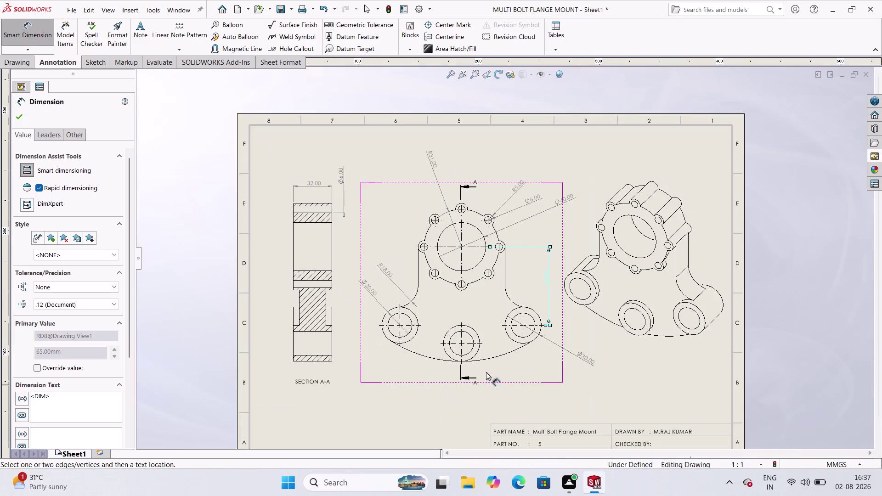
scroll(down, 3)
scroll(down, 3)
scroll(up, 3)
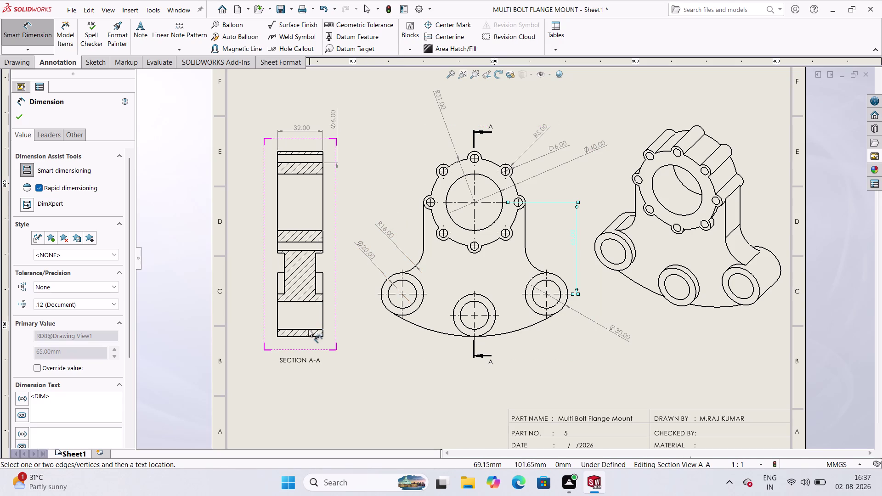
click(26, 53)
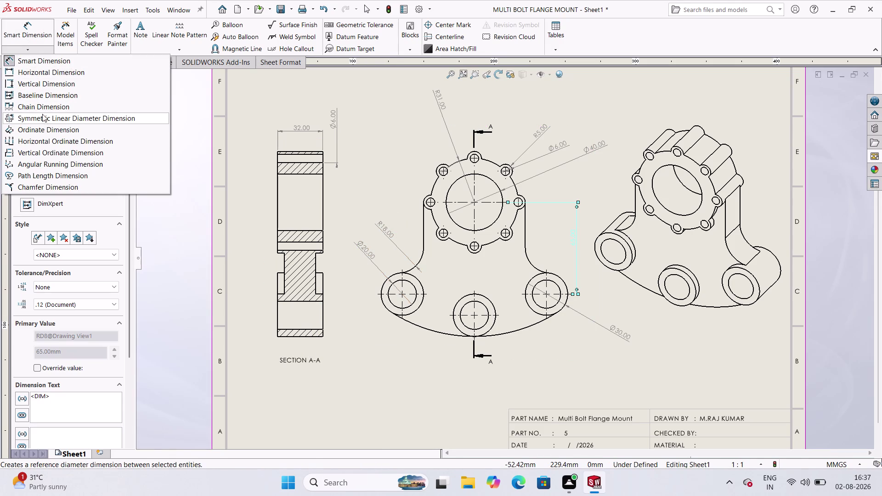
Pick two Section A-A edges for a ⌀19.97 symmetric linear diameter dimension.
click(61, 114)
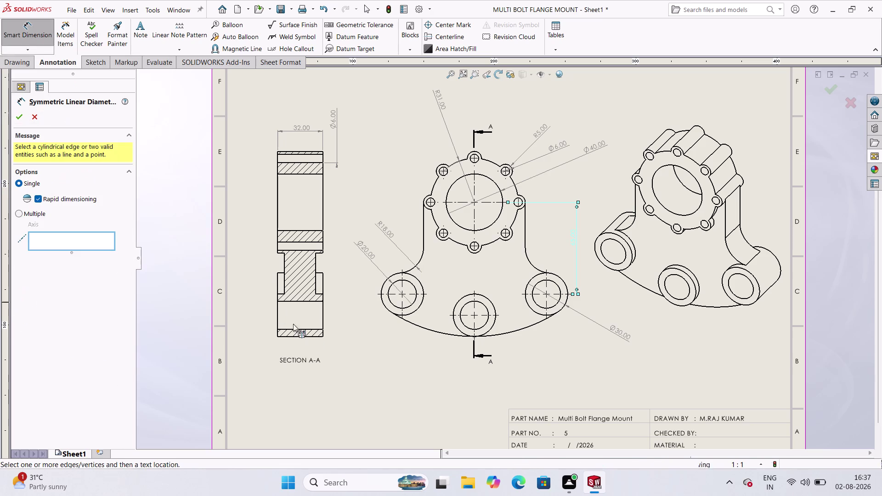
click(308, 329)
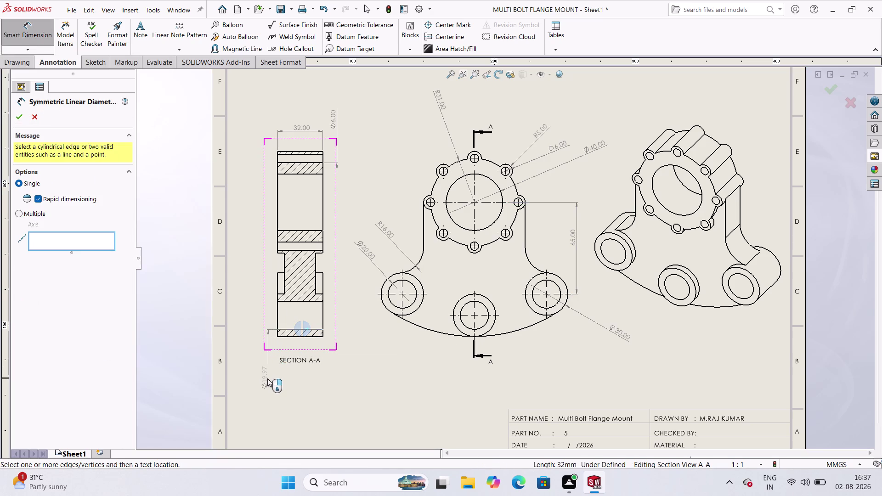
click(268, 379)
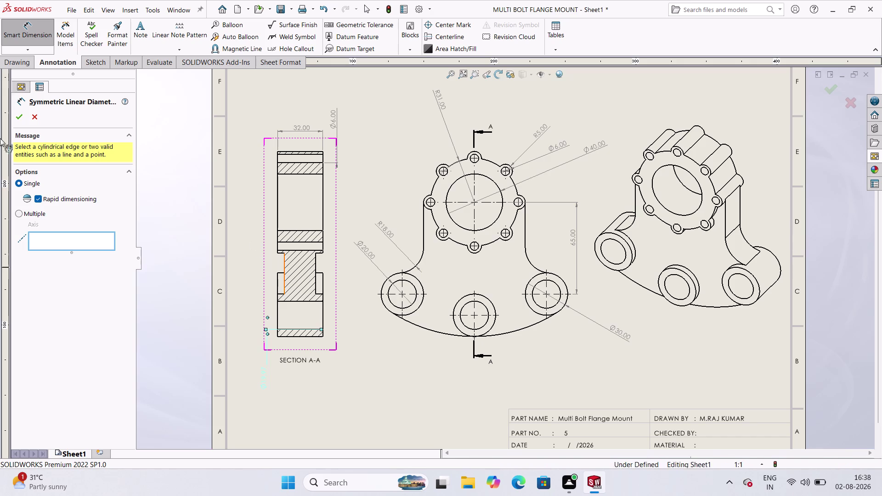
click(39, 52)
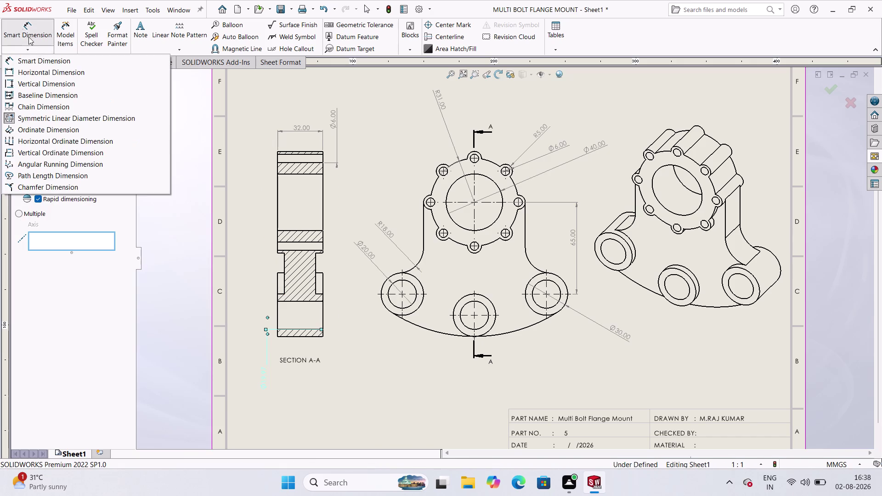
Dimension the Section A-A hub edges at 22.00, placed to the left of the hub.
click(16, 23)
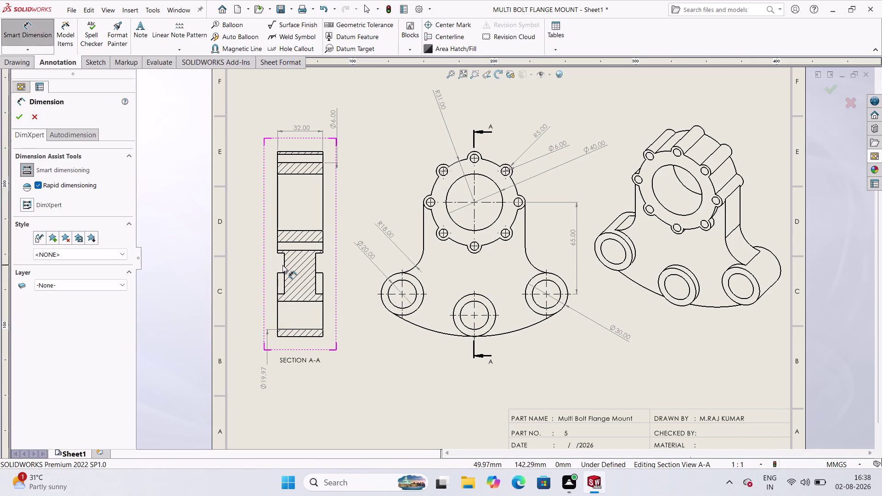
click(284, 270)
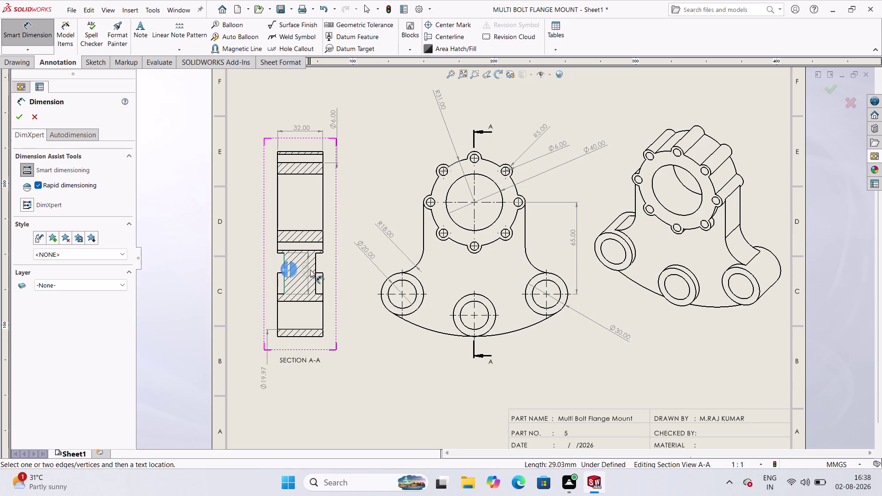
click(314, 270)
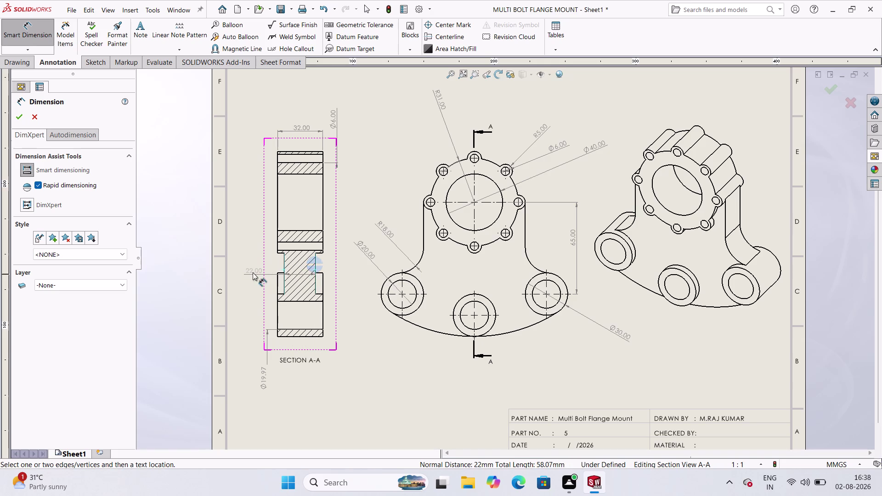
click(251, 267)
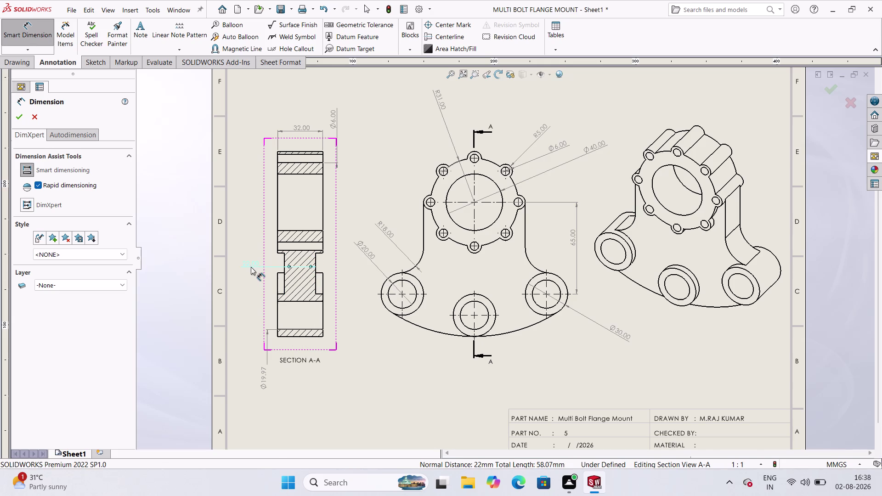
click(356, 176)
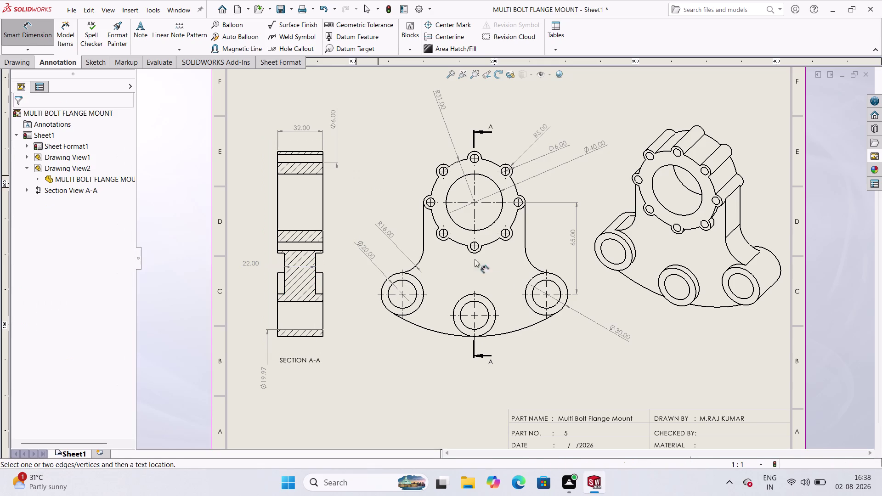
scroll(up, 3)
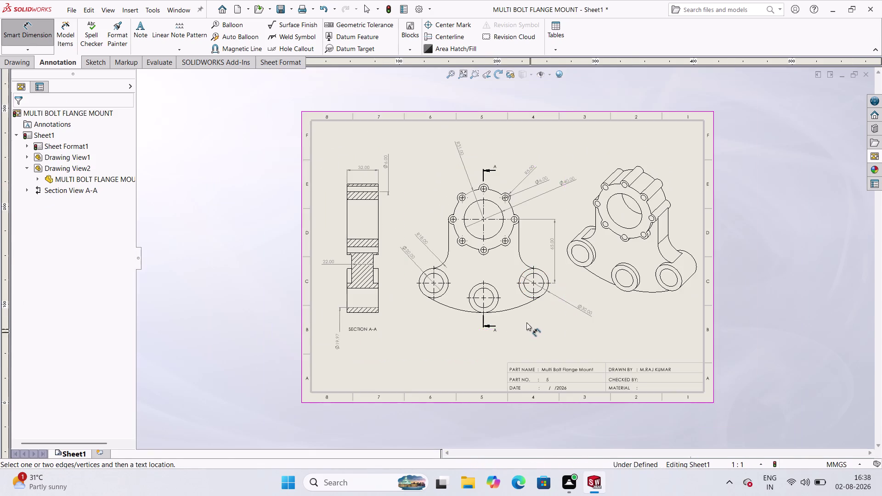
scroll(down, 3)
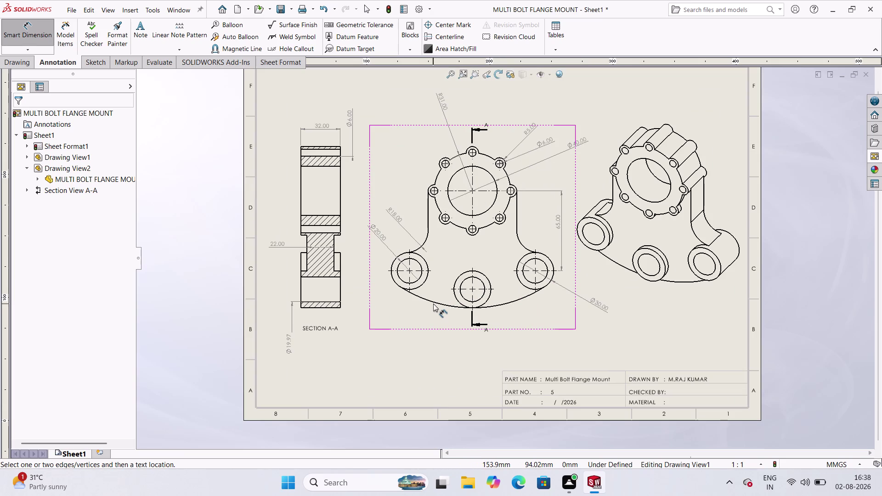
click(434, 302)
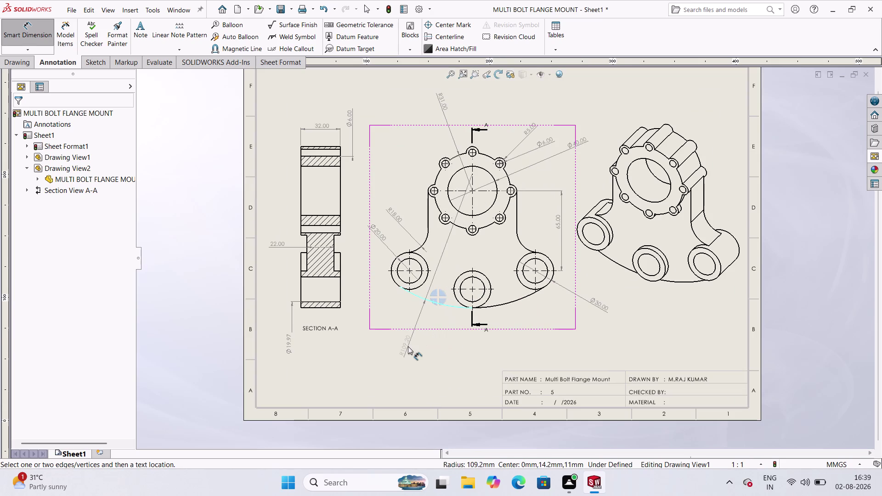
Place the bottom arc's radius and override its value to 109.
drag(408, 346, 403, 347)
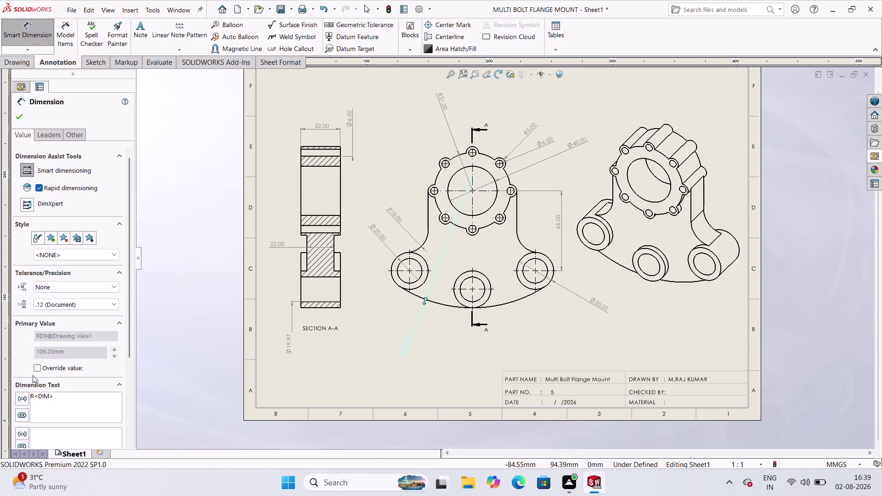
click(39, 366)
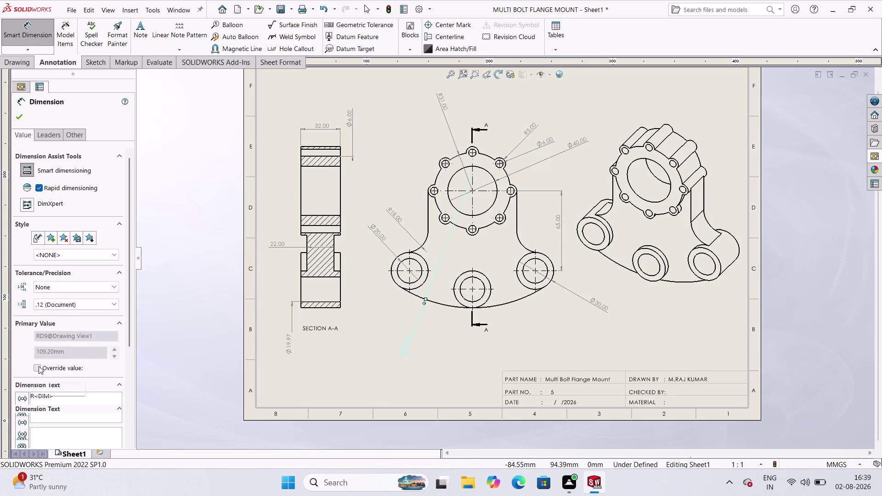
text(1)
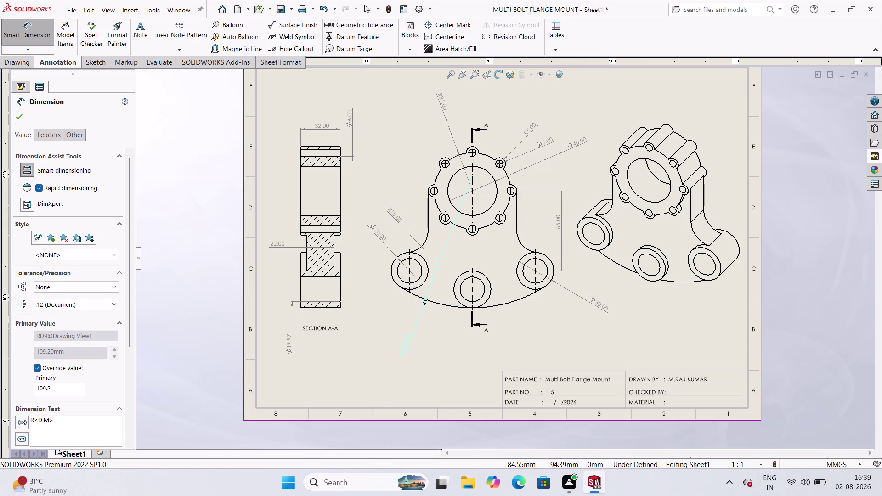
text(09)
double_click(52, 387)
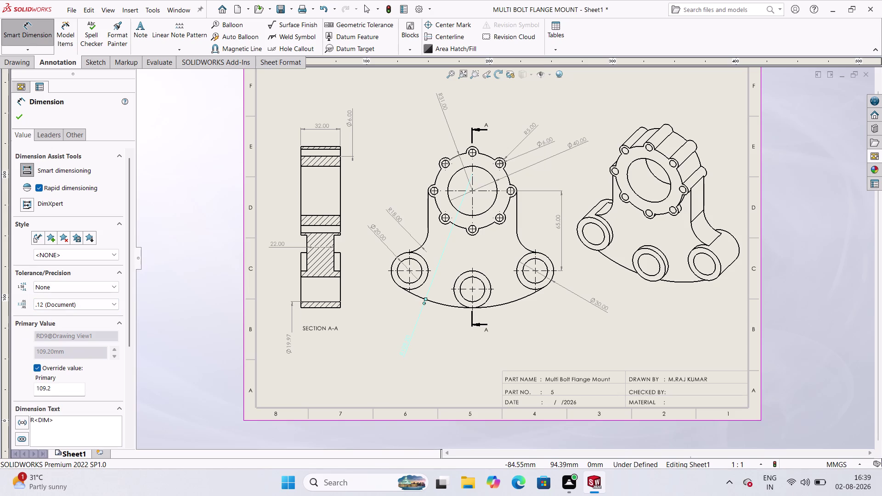
text(109)
click(21, 114)
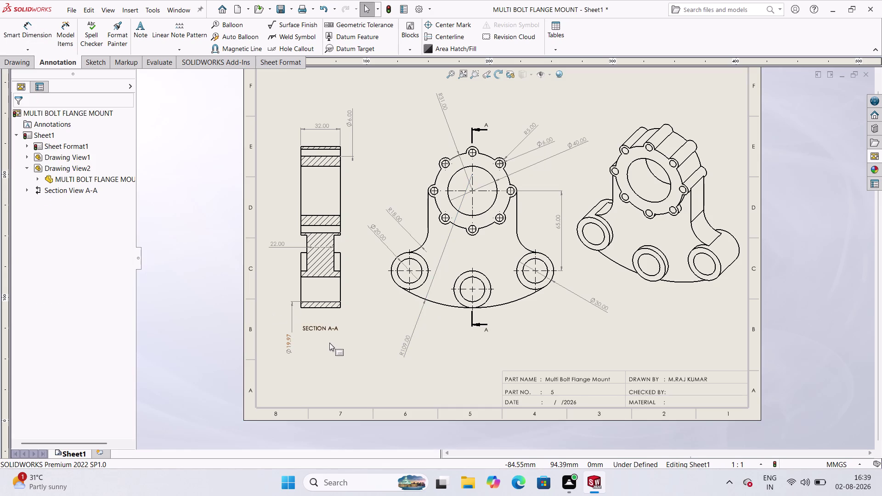
Zoom around the dimensioned sheet and bring up the File menu.
scroll(down, 3)
scroll(up, 3)
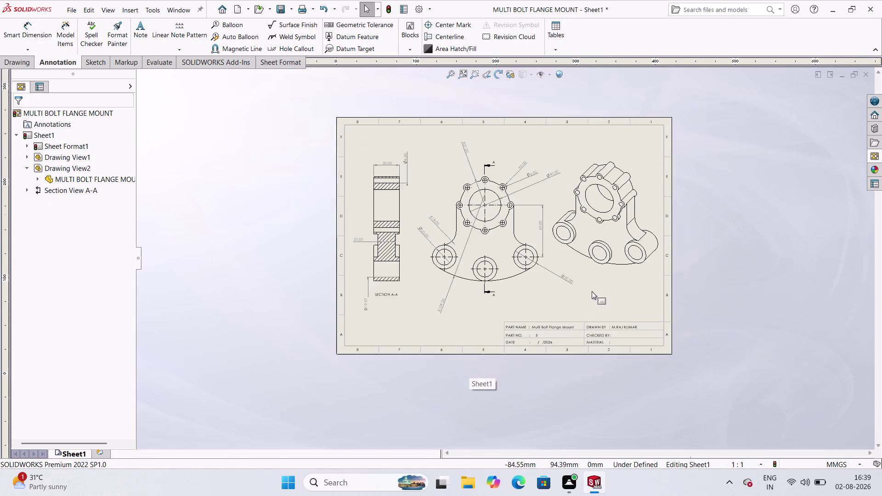
scroll(down, 3)
scroll(down, 3)
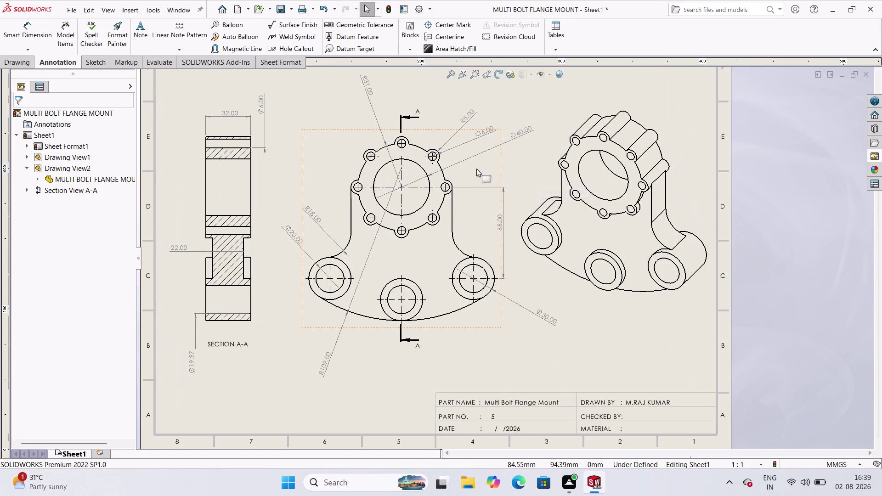
scroll(up, 3)
scroll(down, 3)
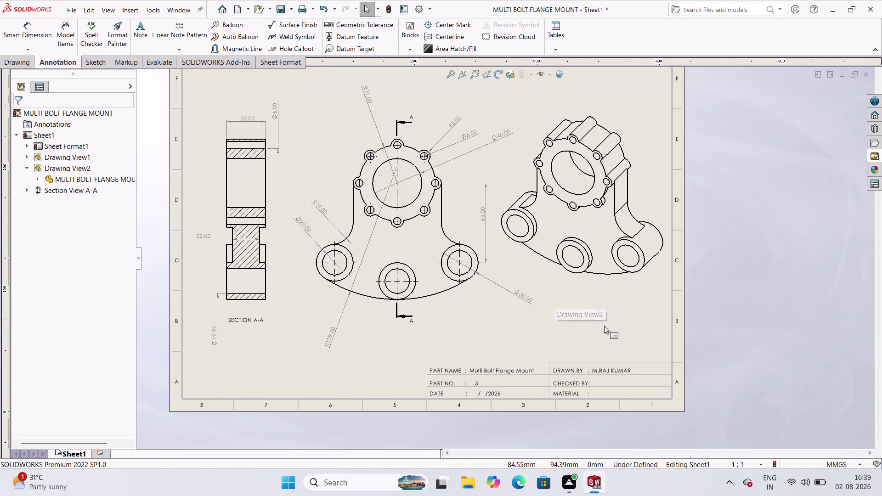
scroll(up, 3)
scroll(down, 3)
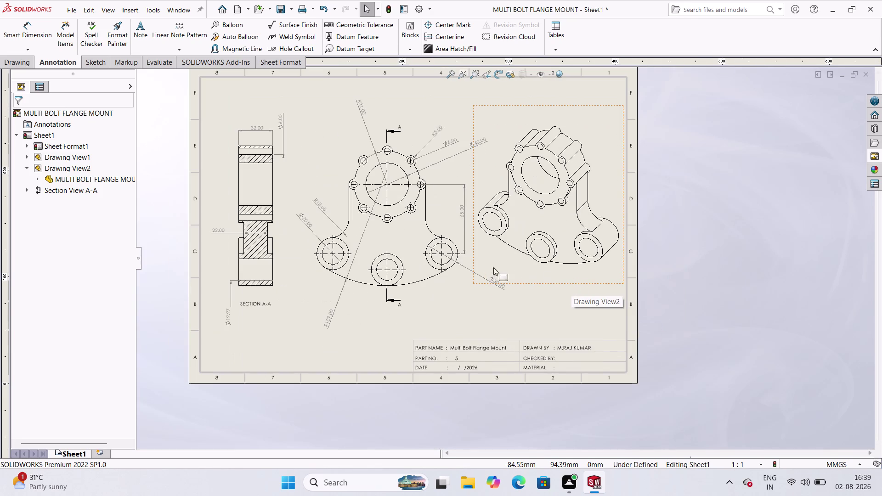
scroll(down, 3)
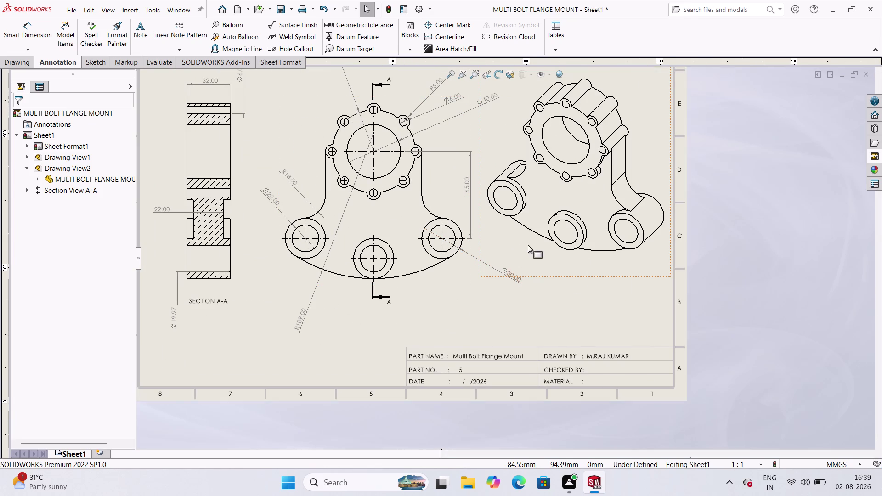
scroll(up, 3)
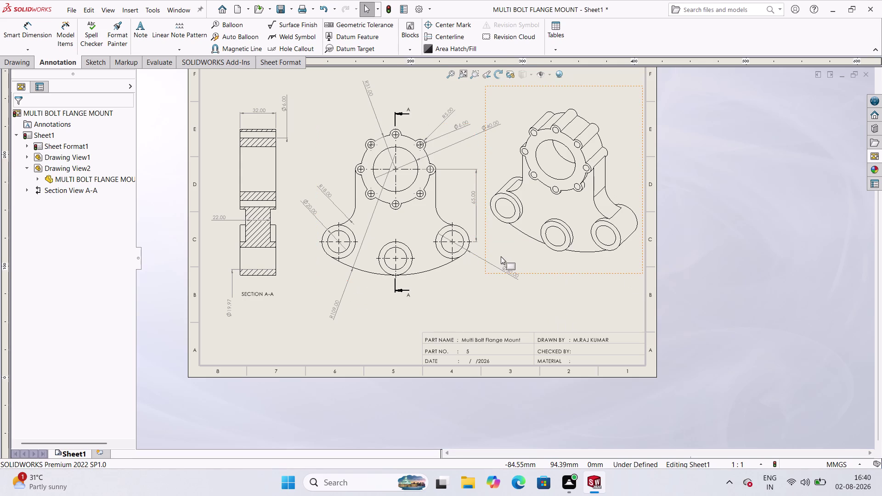
scroll(up, 3)
scroll(down, 3)
scroll(up, 3)
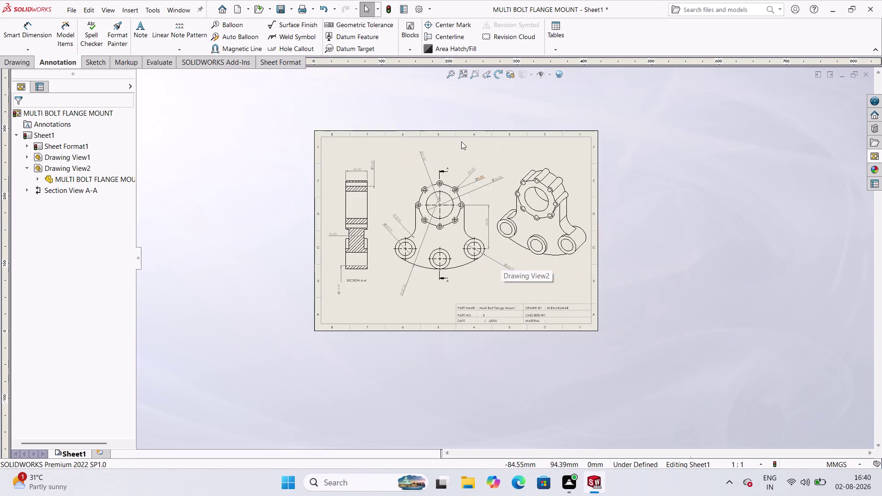
scroll(down, 3)
scroll(down, 3)
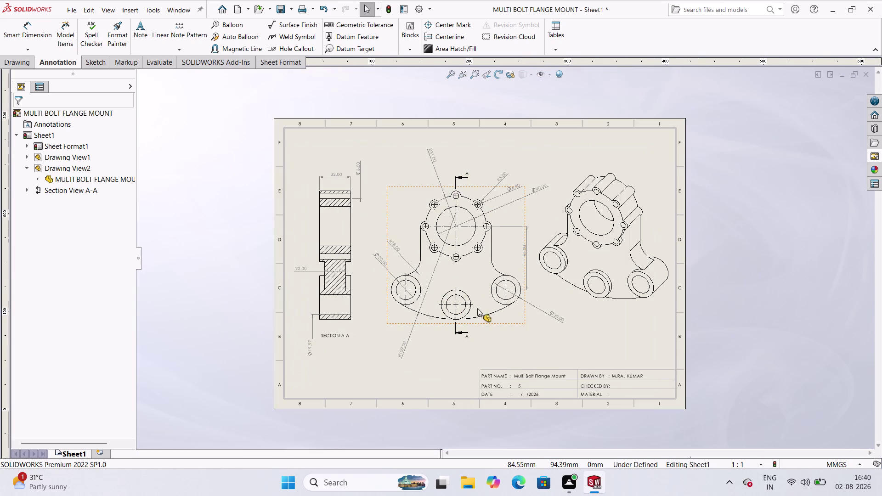
scroll(down, 3)
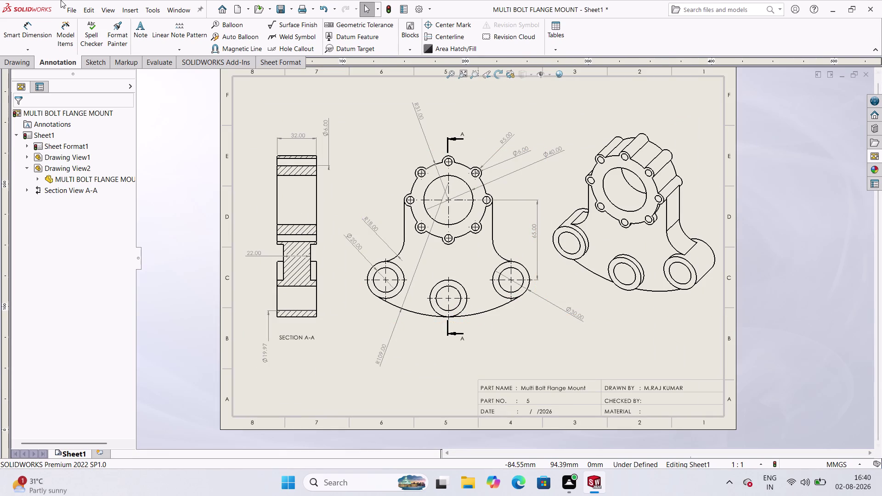
click(71, 14)
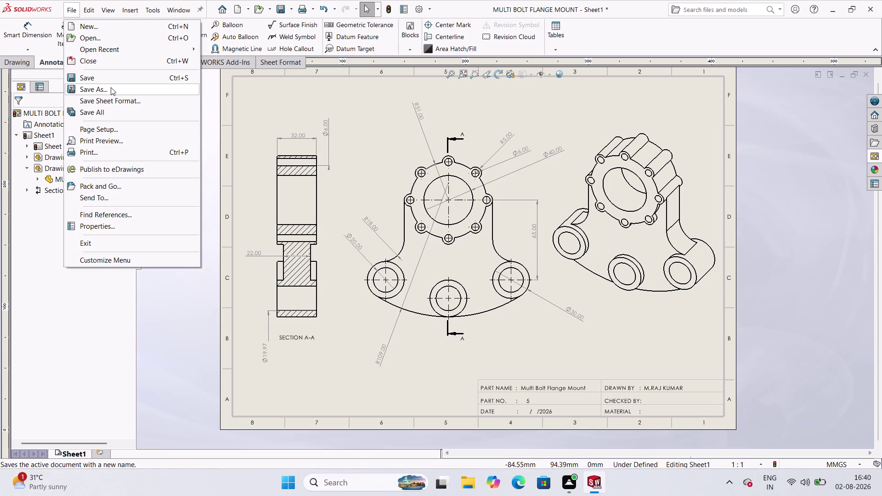
Save As, extending the file name to 'MULTI BOLT FLANGE MOUNT Drafting'.
click(110, 88)
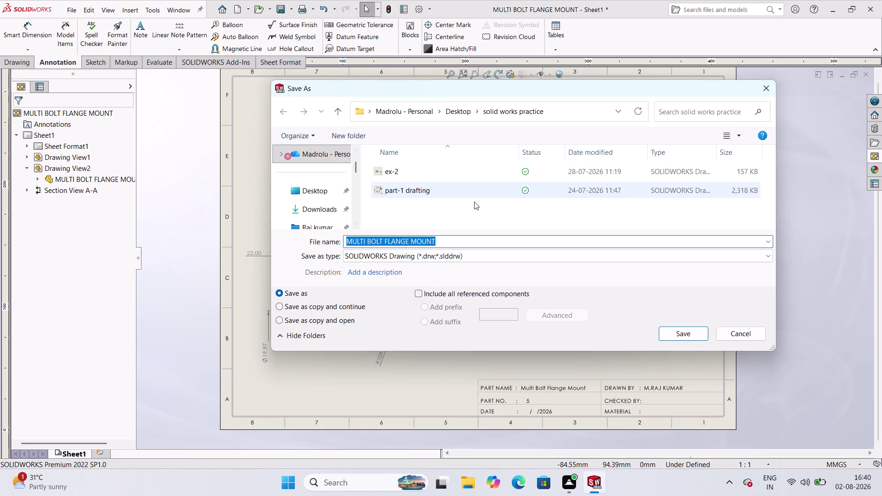
click(560, 241)
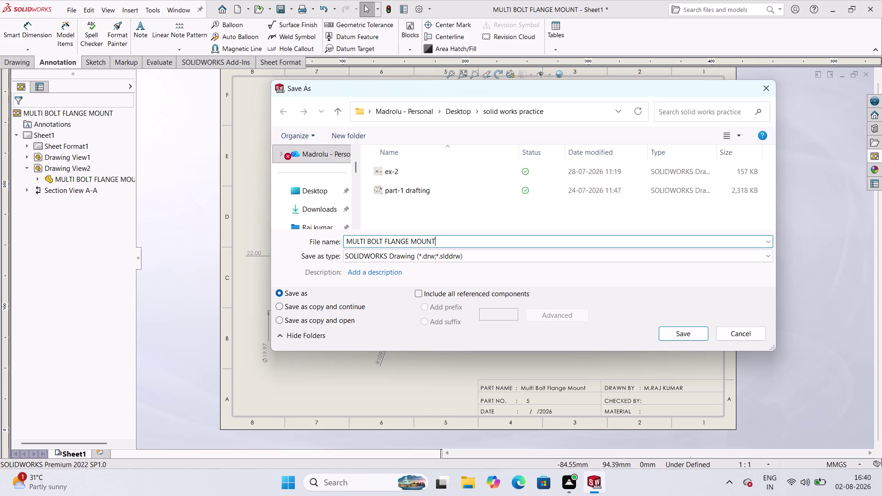
key(space)
text(fti)
text(ng)
scroll(up, 3)
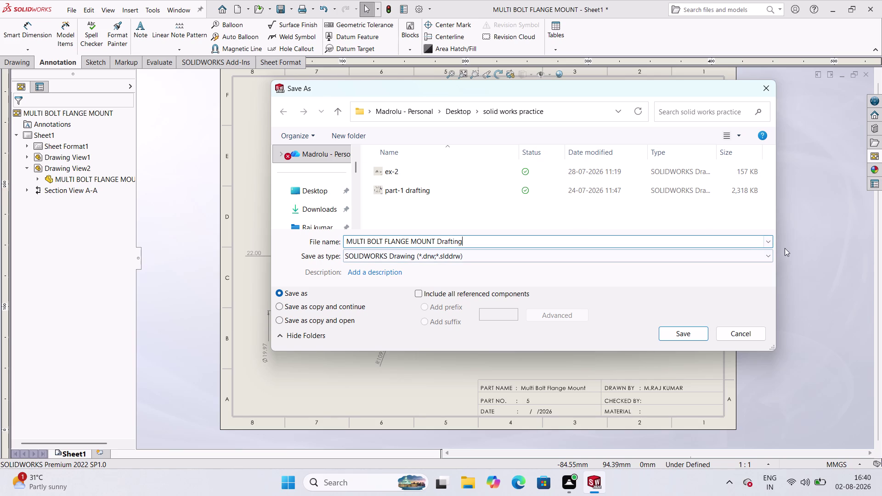
Set the output type to Adobe PDF and save the file.
click(773, 254)
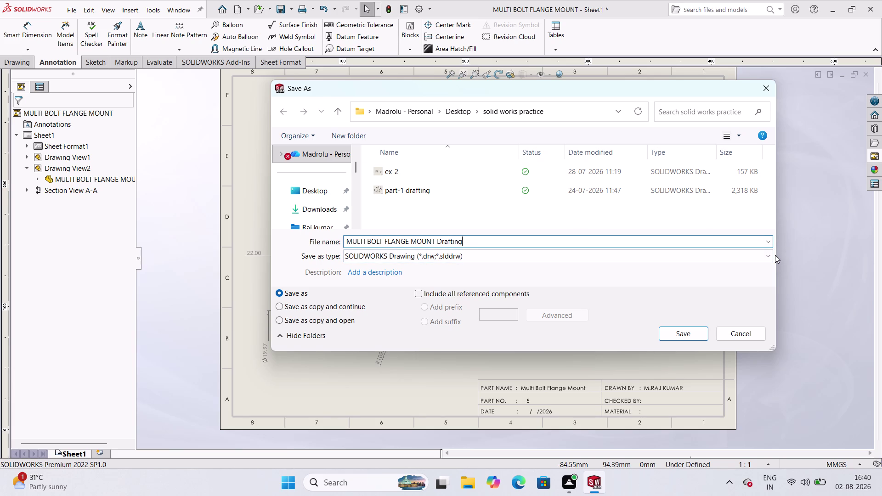
click(769, 256)
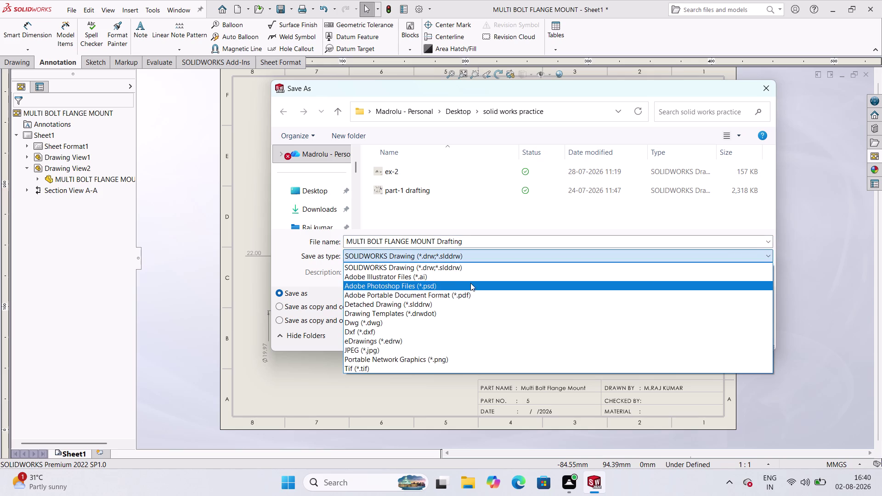
click(470, 296)
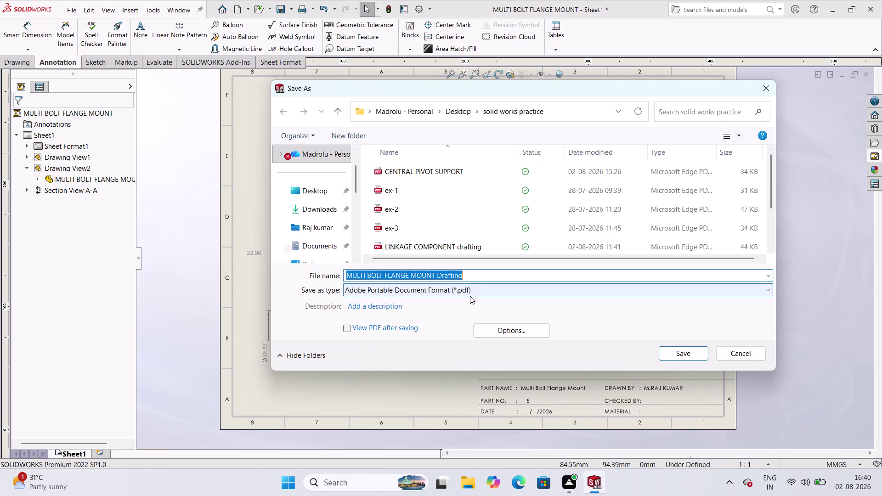
scroll(down, 3)
scroll(down, 3)
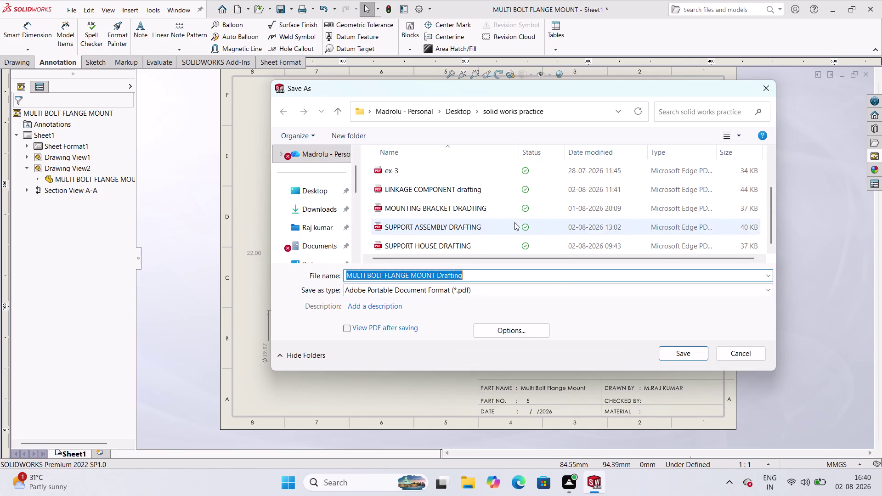
click(687, 354)
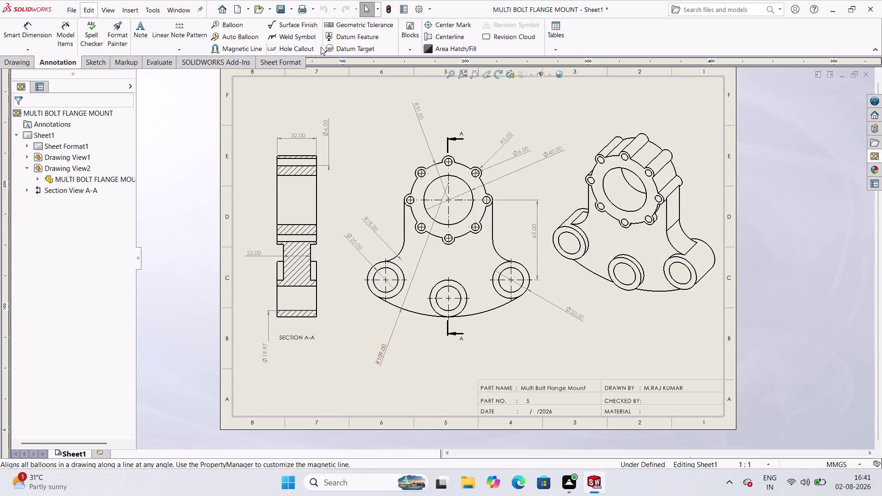
Show the Sheet Format tools in the CommandManager.
click(287, 64)
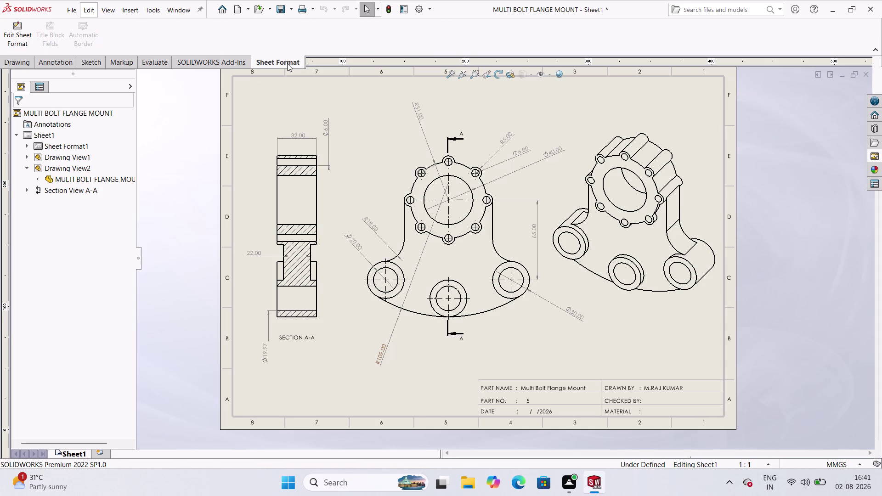
click(14, 35)
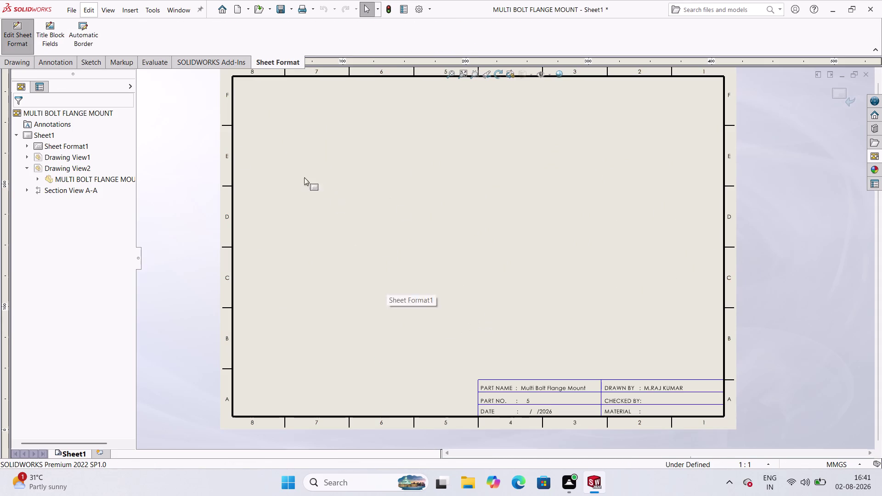
Enter Edit Sheet Format, browse the Drawing and Annotation tabs, then return to Sheet Format.
click(22, 62)
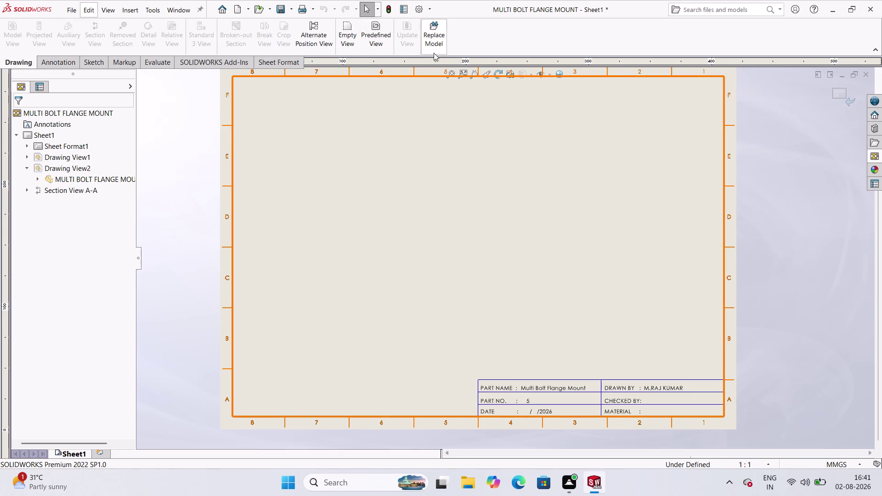
click(51, 62)
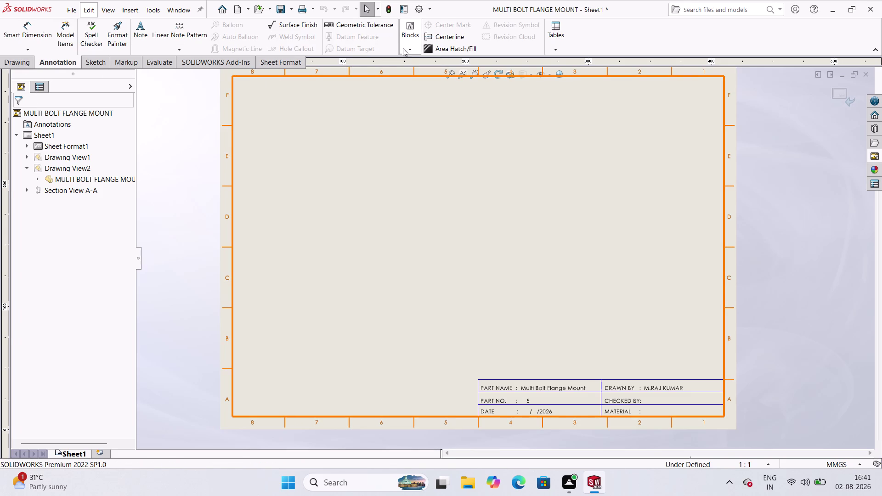
click(409, 51)
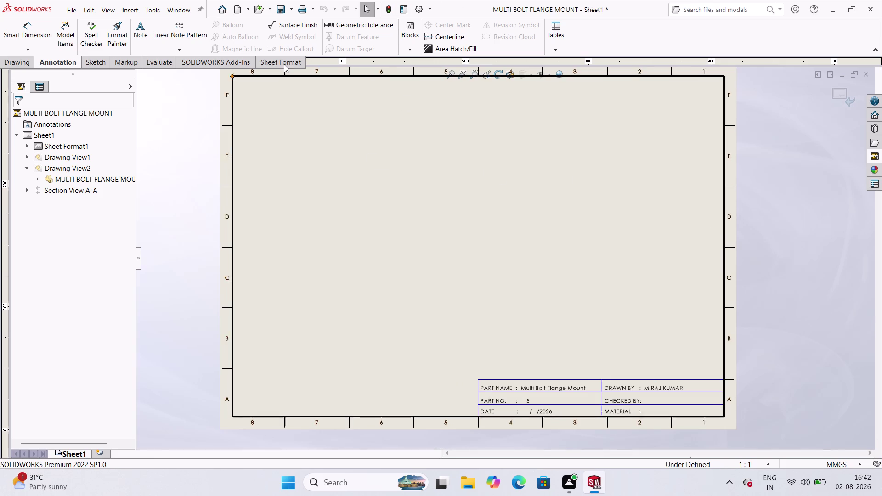
click(273, 58)
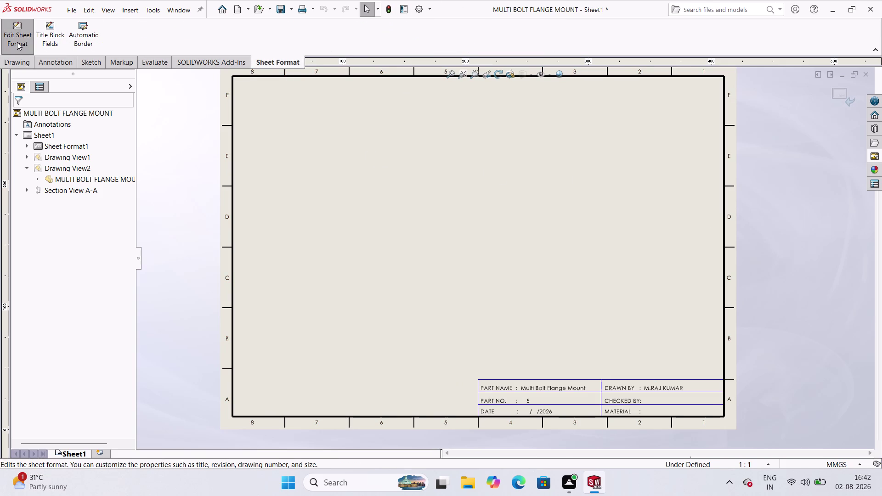
Re-enter sheet format editing and select the title block's part name note.
click(17, 42)
click(17, 42)
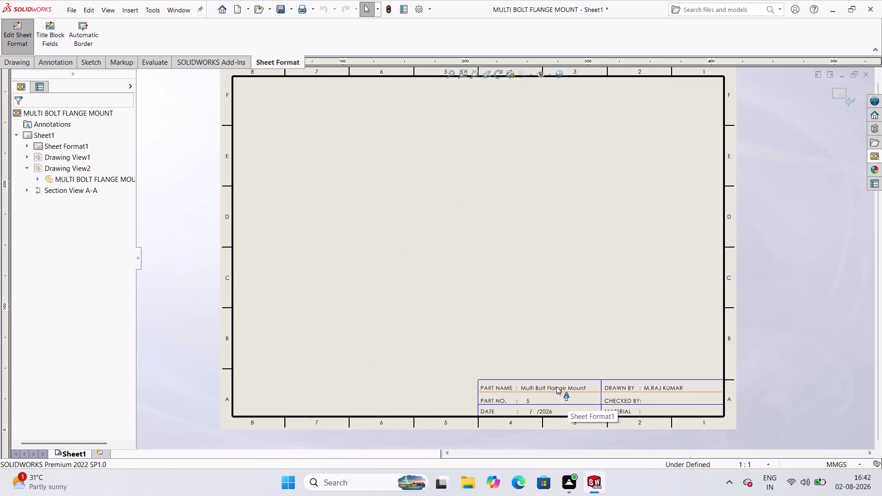
double_click(537, 401)
click(537, 401)
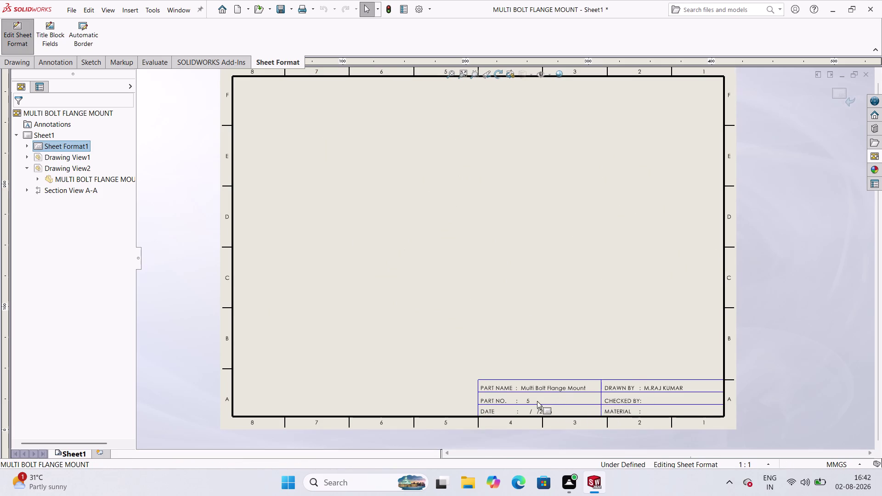
click(68, 63)
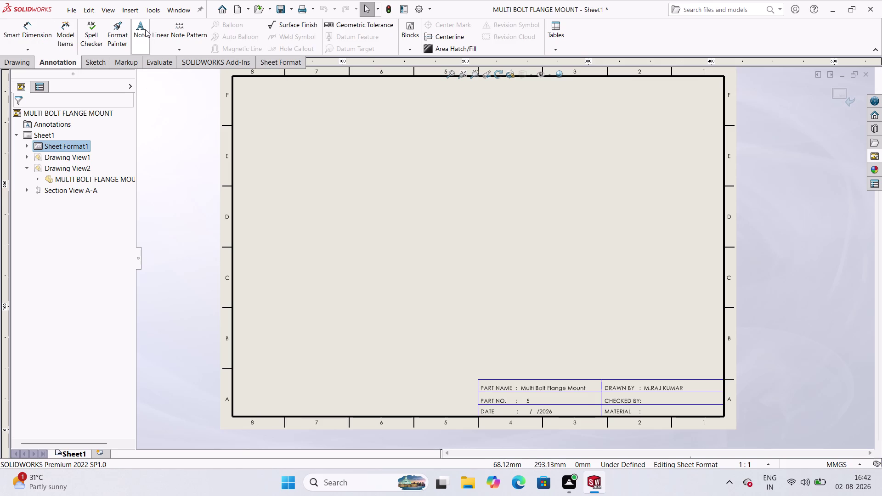
click(145, 29)
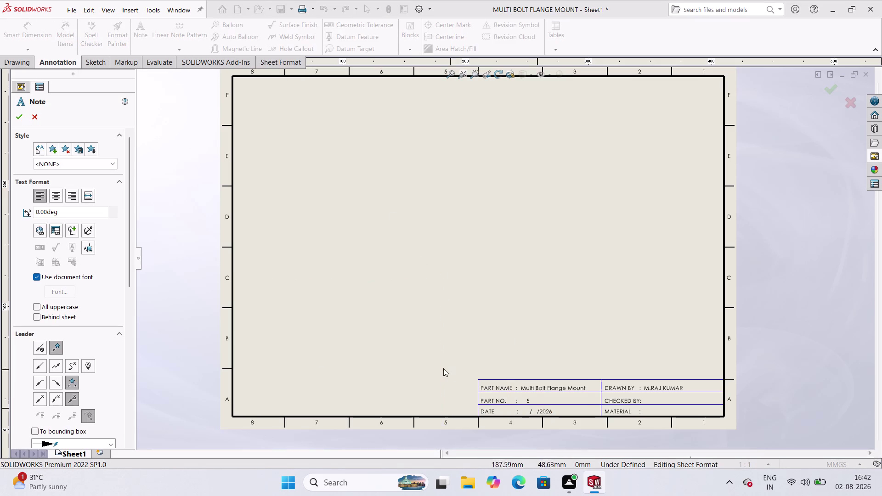
Delete the Part No. value from the title block.
click(44, 343)
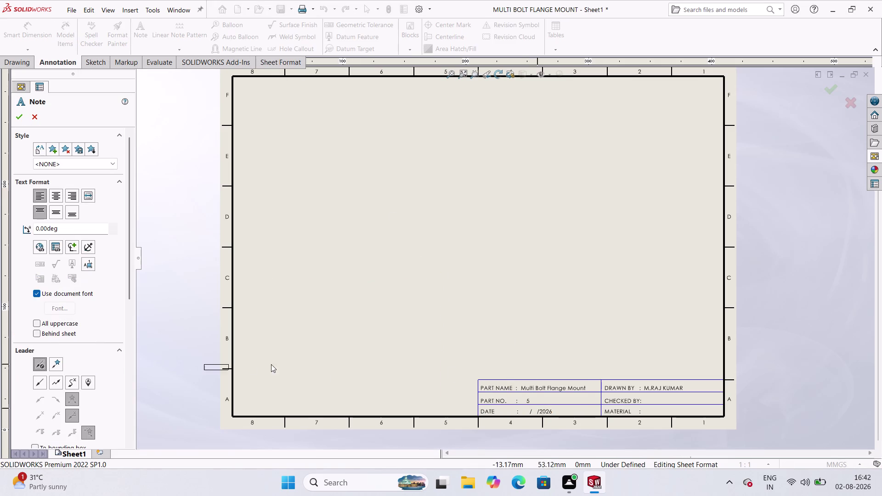
key(Escape)
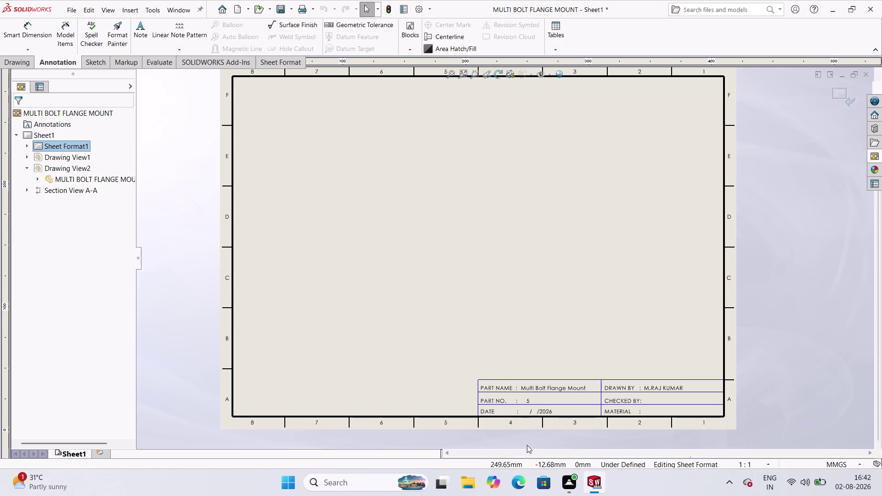
click(540, 408)
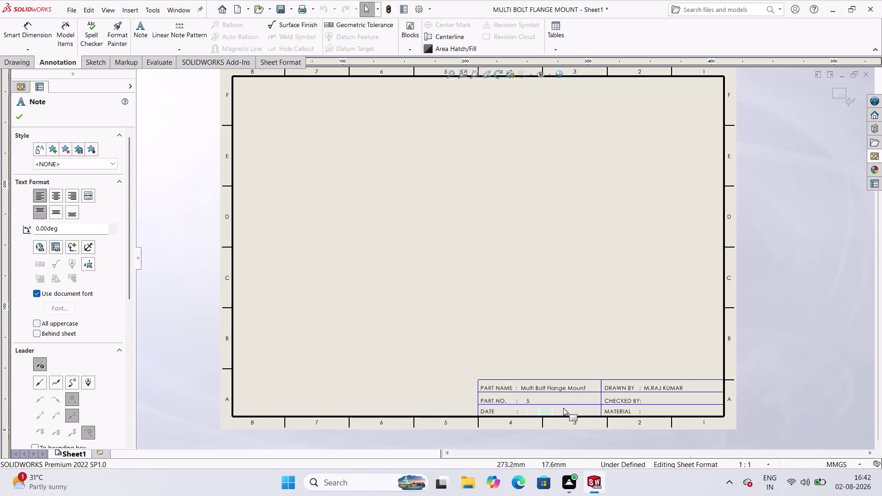
click(533, 397)
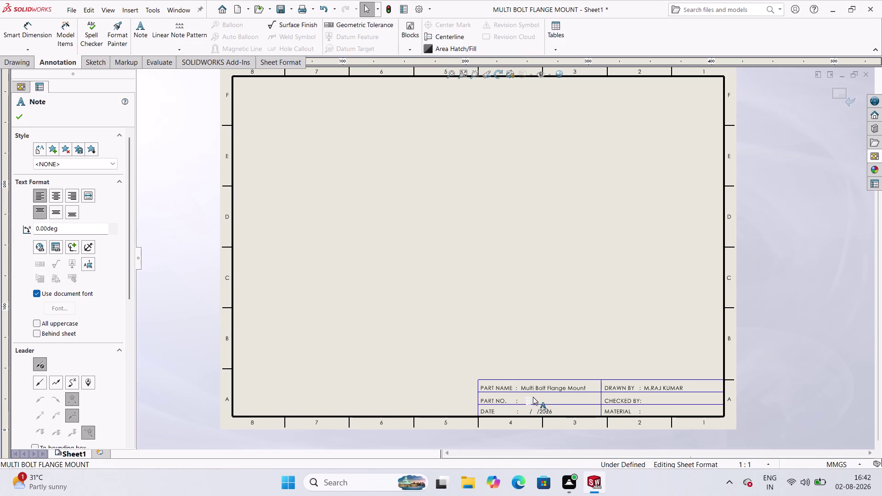
key(Delete)
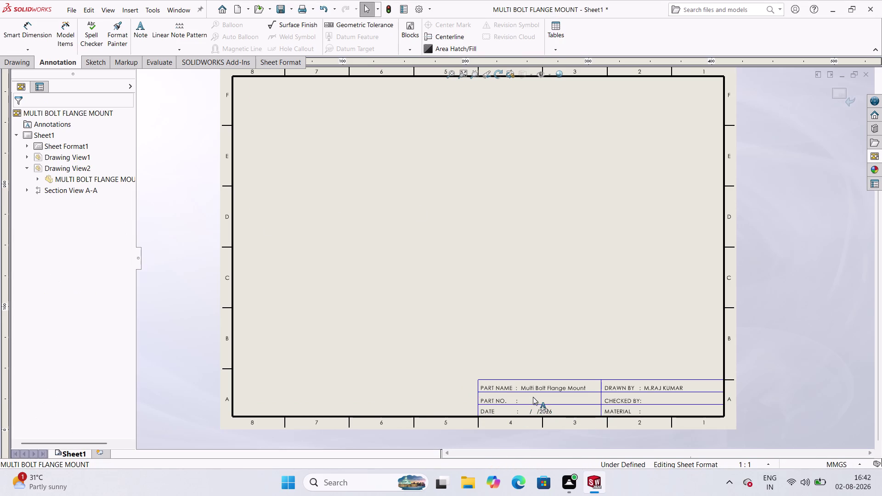
Remove the 'Multi Bolt Flange Mount' part name text, leaving the field blank.
double_click(544, 388)
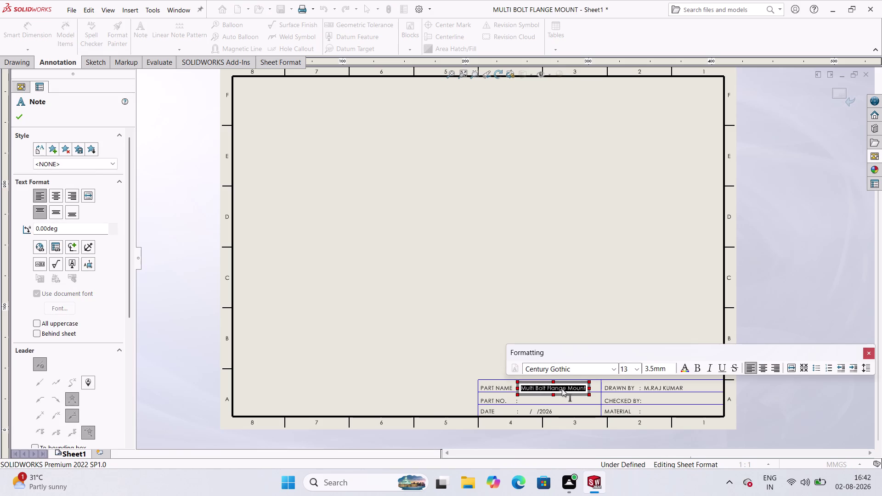
key(BackSpace)
key(Delete)
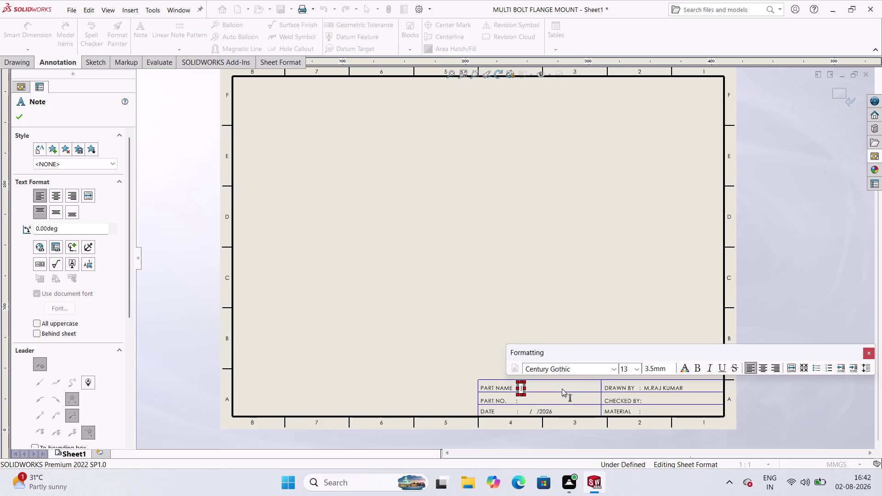
text(kkk)
key(Return)
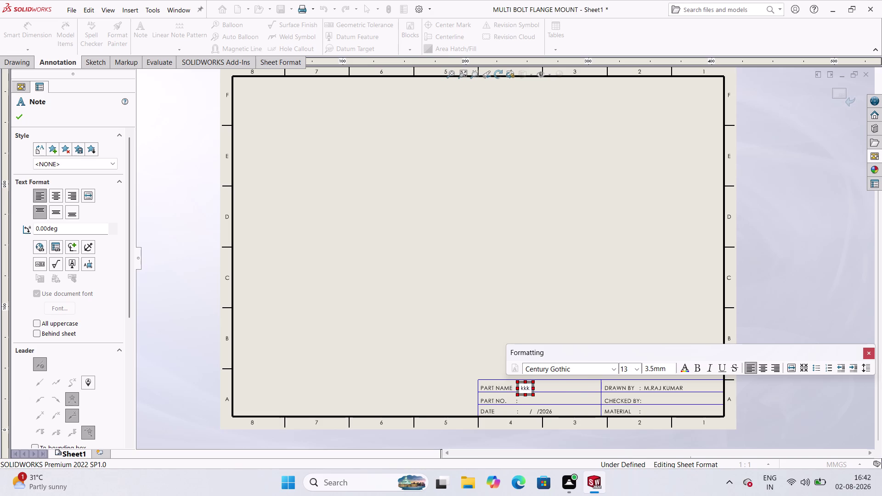
key(Escape)
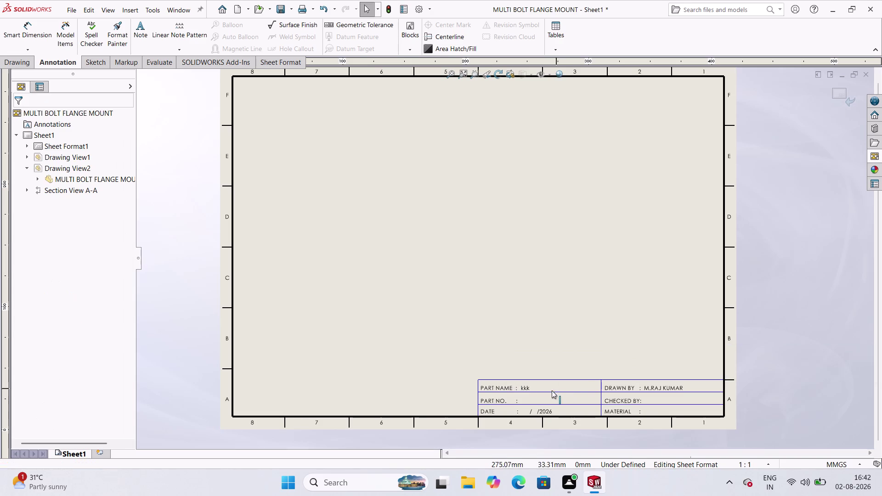
click(527, 390)
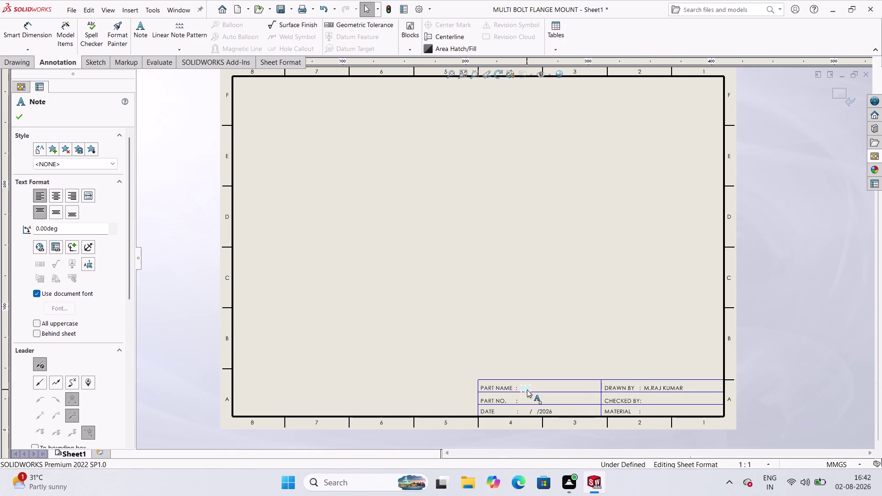
key(Delete)
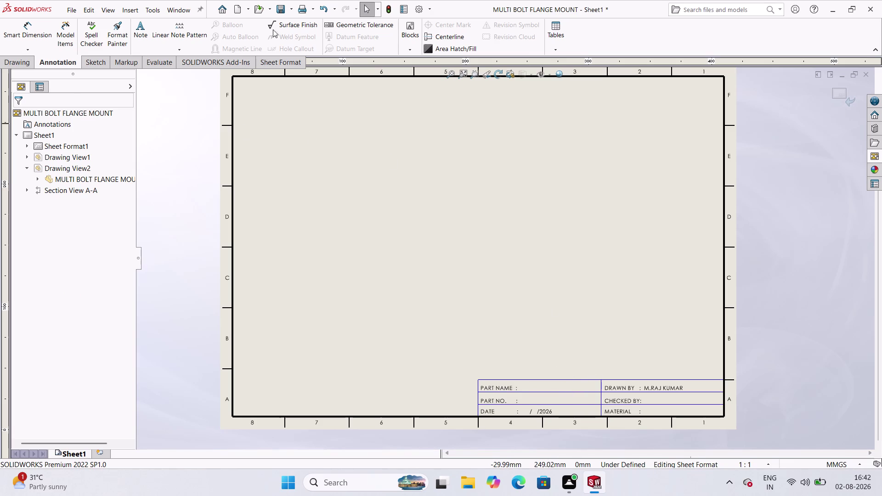
click(416, 48)
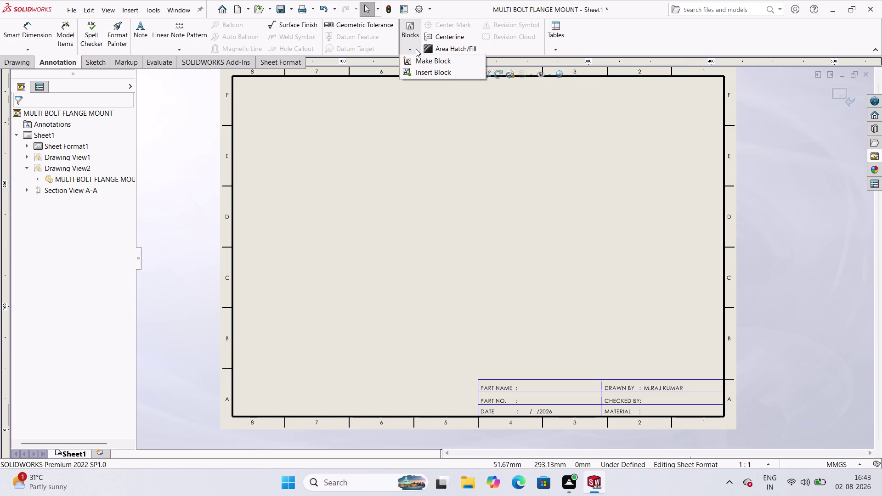
Start Make Block and show its insertion point options.
click(448, 63)
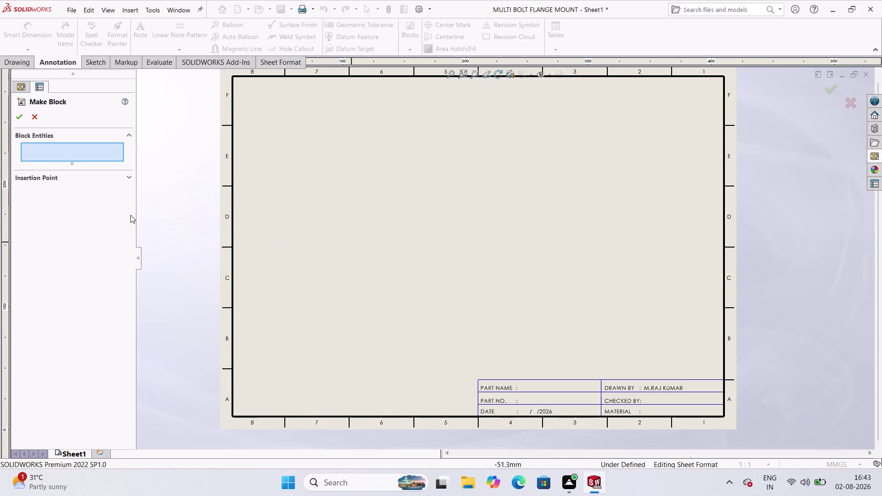
click(70, 153)
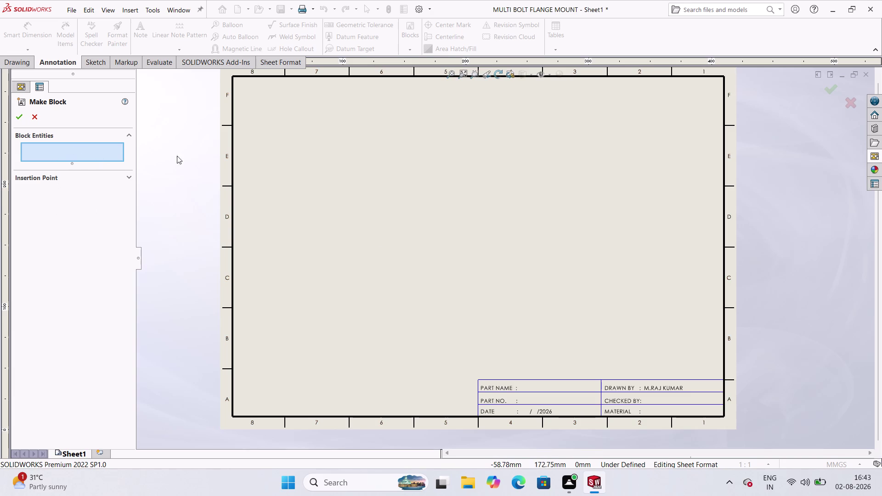
click(232, 183)
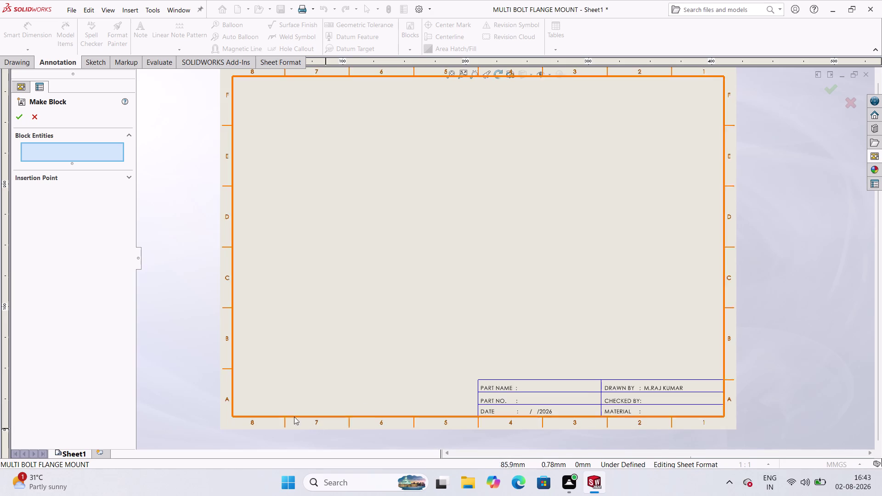
click(245, 416)
click(245, 417)
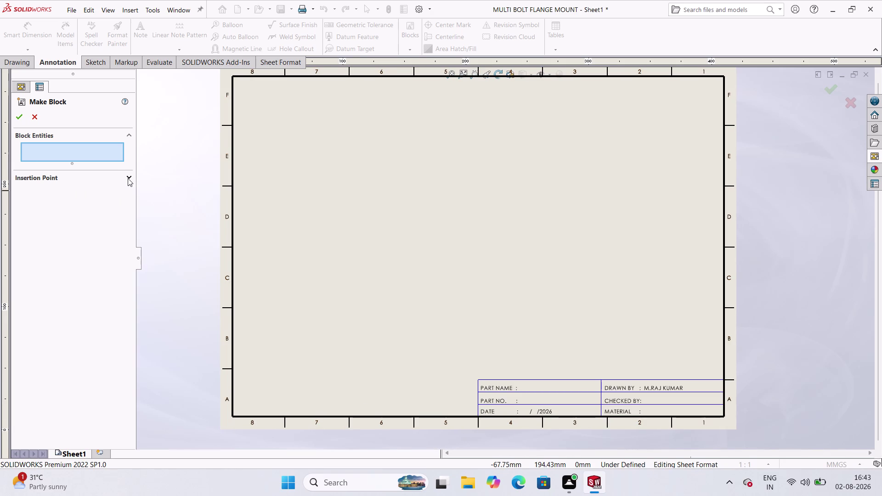
click(127, 177)
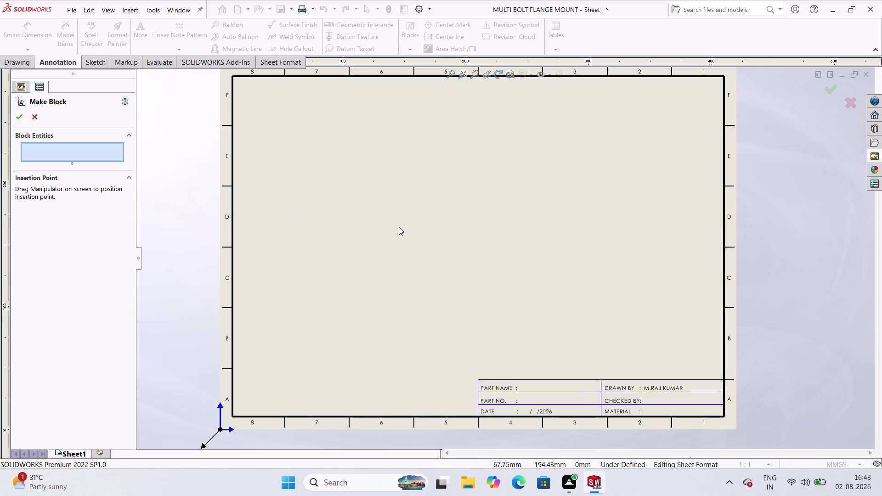
Box-select the title block lines and notes, anchor at its corner, and create the block.
drag(399, 227, 353, 258)
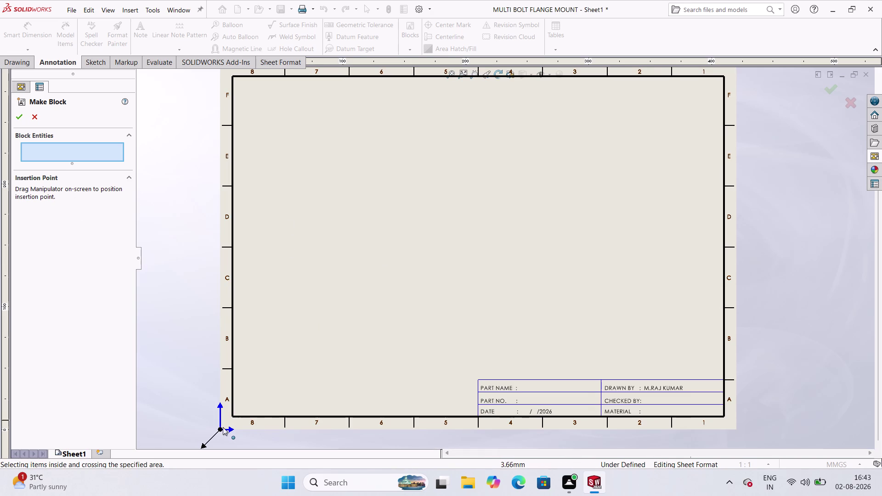
drag(223, 427, 710, 158)
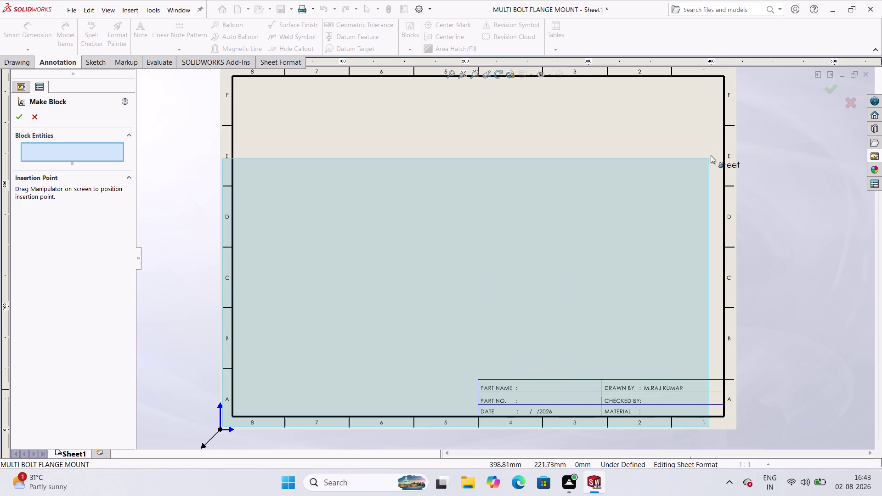
drag(710, 159, 737, 66)
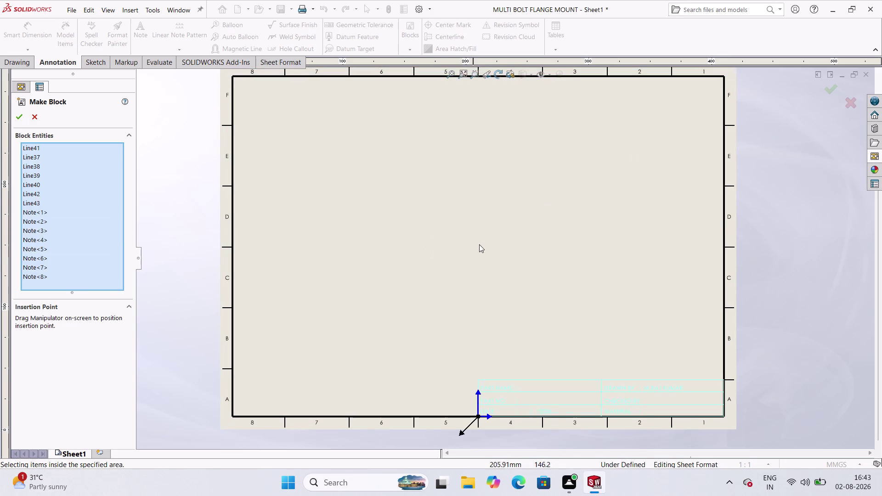
scroll(up, 3)
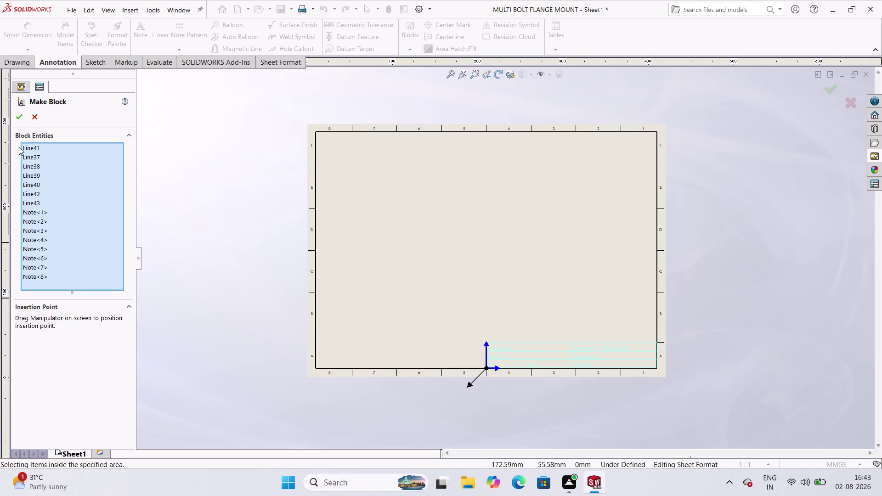
click(17, 116)
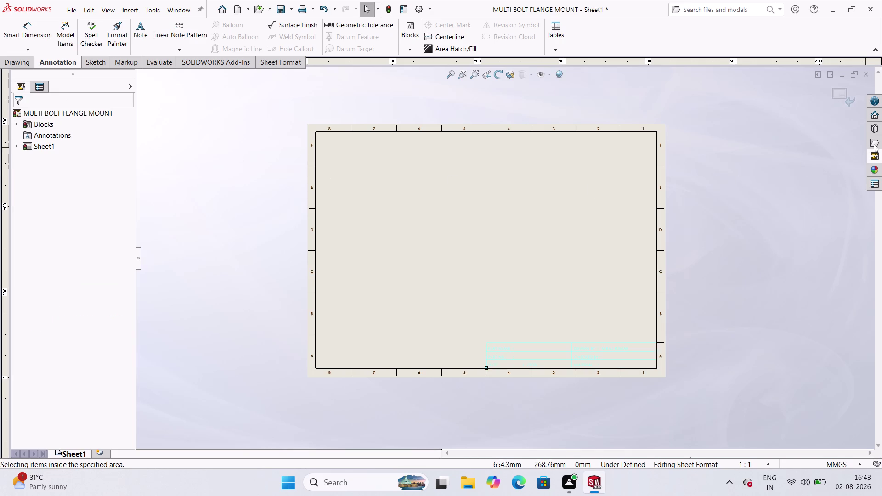
click(874, 185)
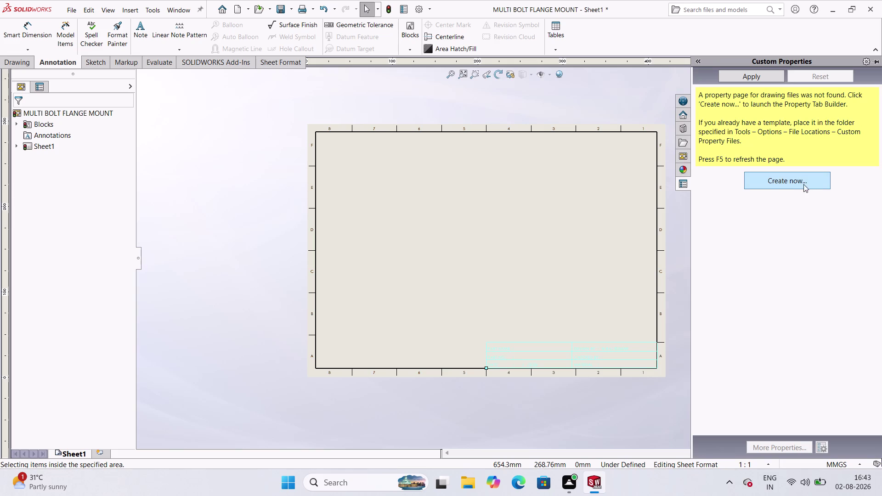
Close the Property Tab Builder and Custom Properties pane, then exit Edit Sheet Format to show the flange views.
click(801, 180)
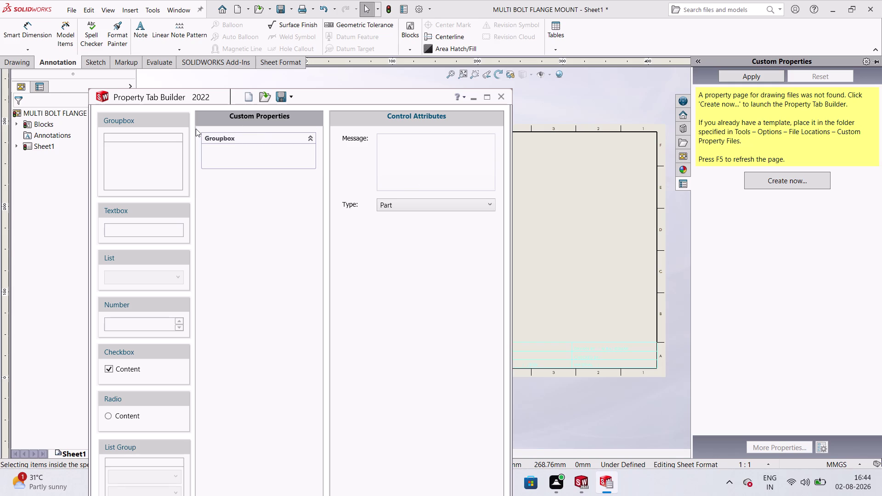
click(503, 102)
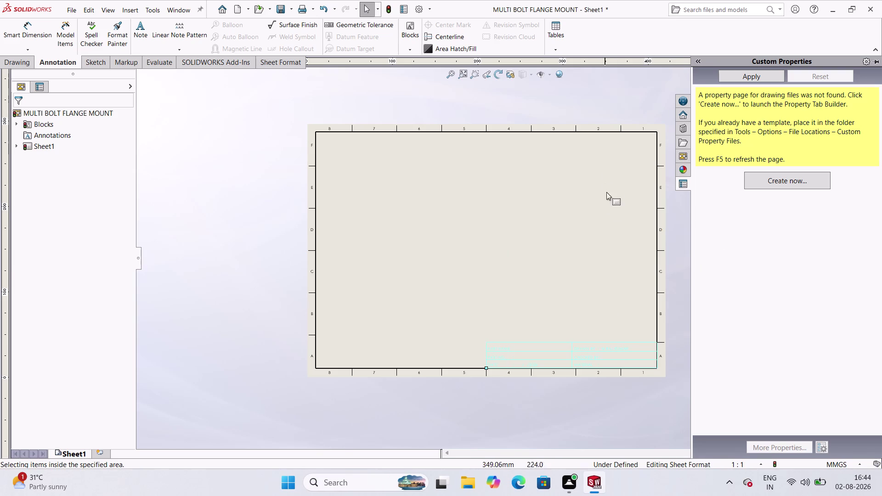
click(607, 208)
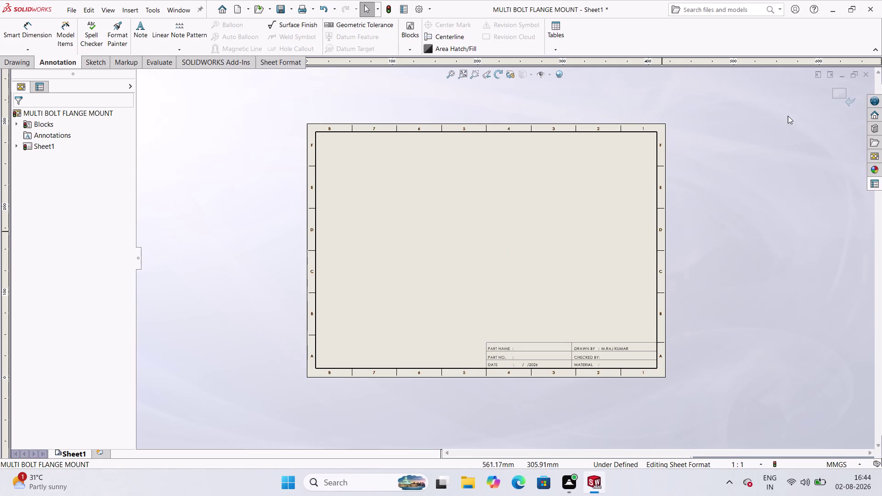
click(849, 100)
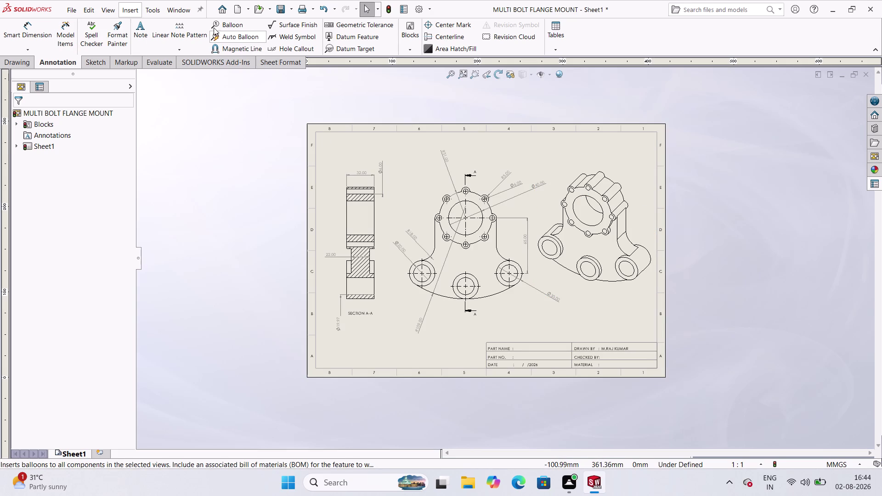
click(9, 61)
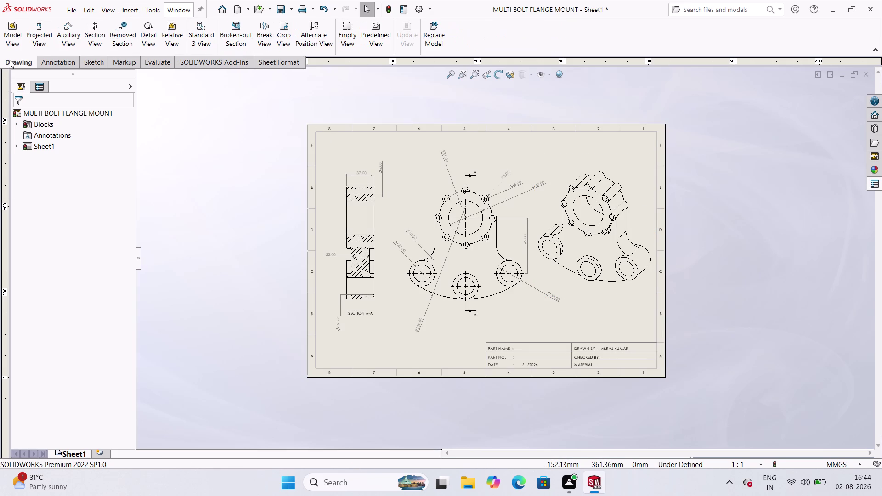